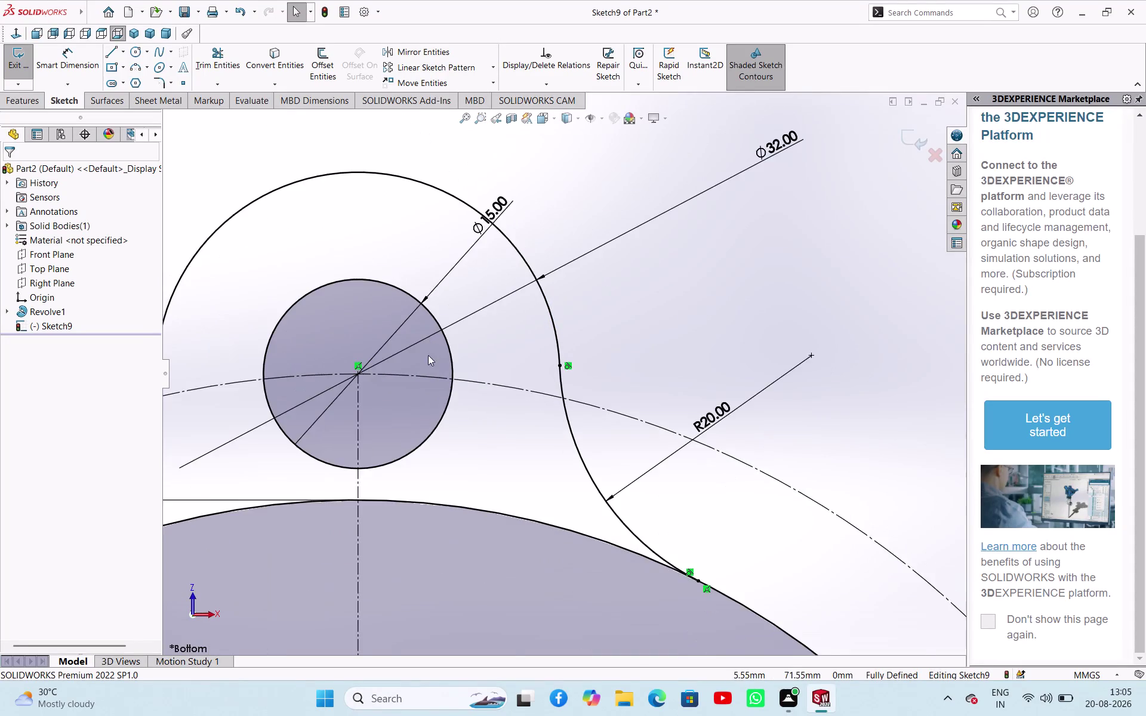
Orient the view to face the flange sketch straight on from below.
scroll(up, 3)
scroll(down, 3)
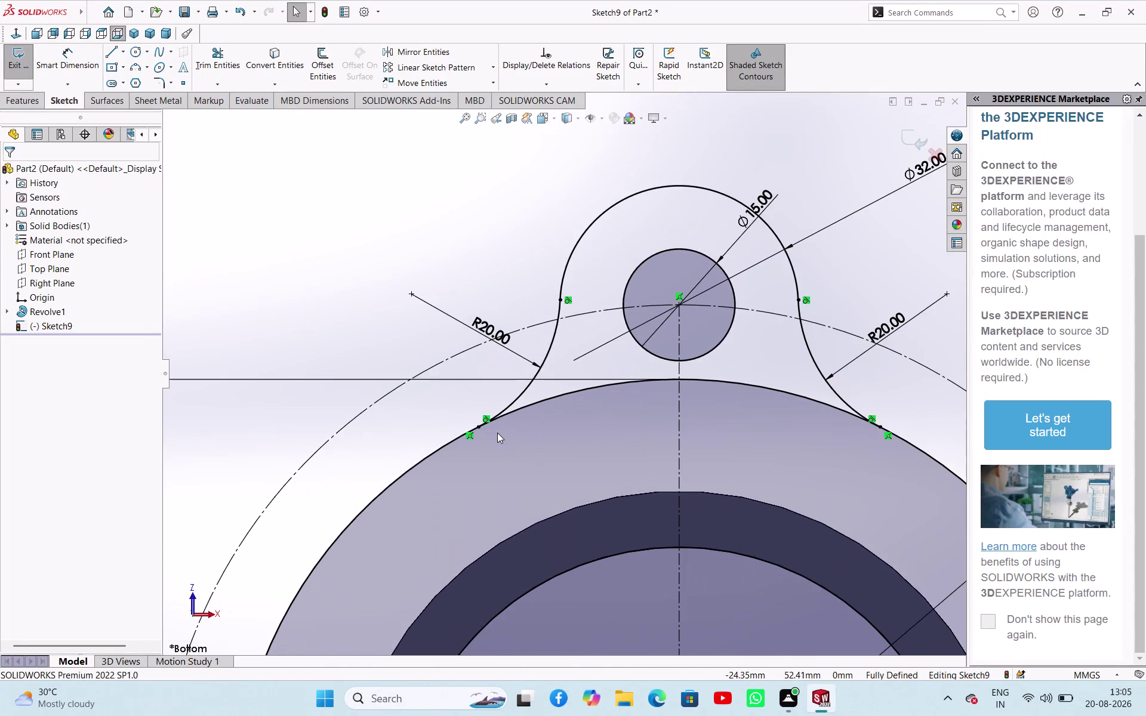
scroll(down, 3)
scroll(up, 3)
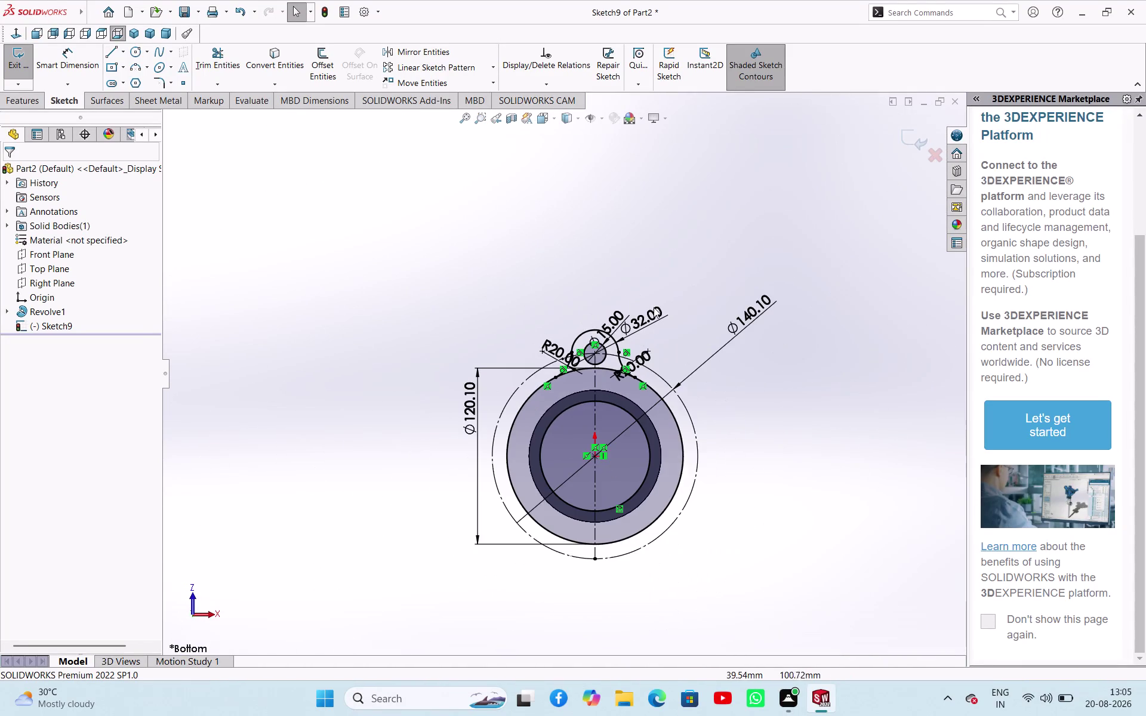
middle_drag(654, 307, 434, 473)
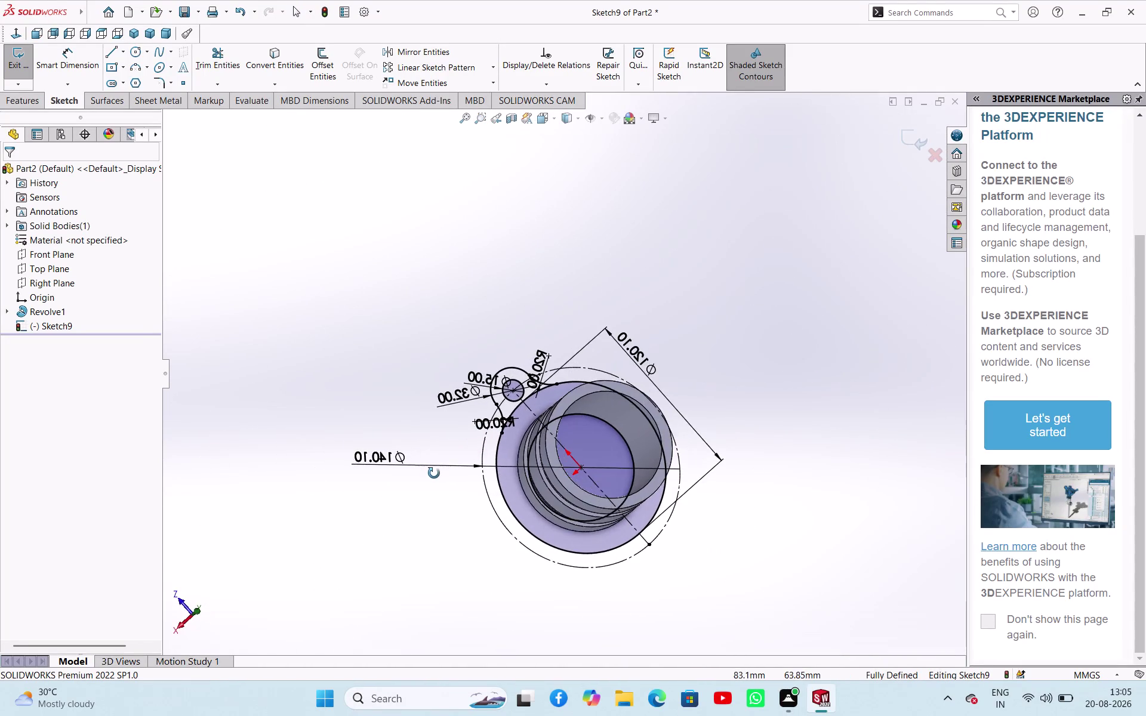
middle_drag(434, 474, 647, 277)
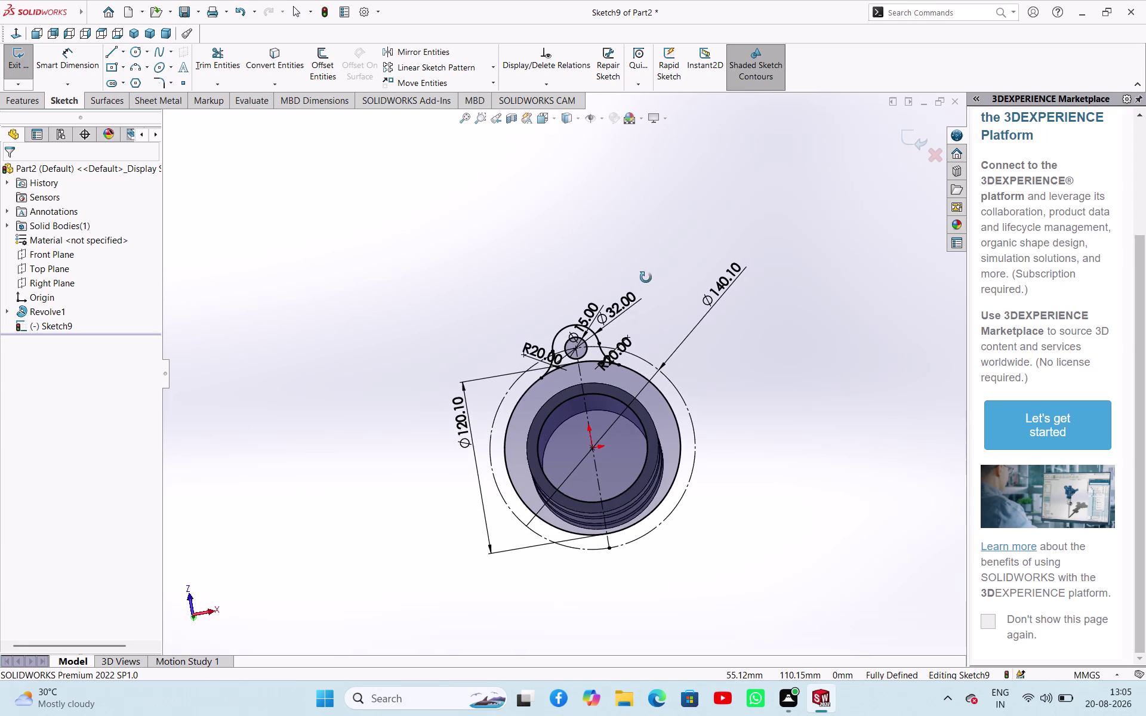
middle_drag(647, 278, 646, 278)
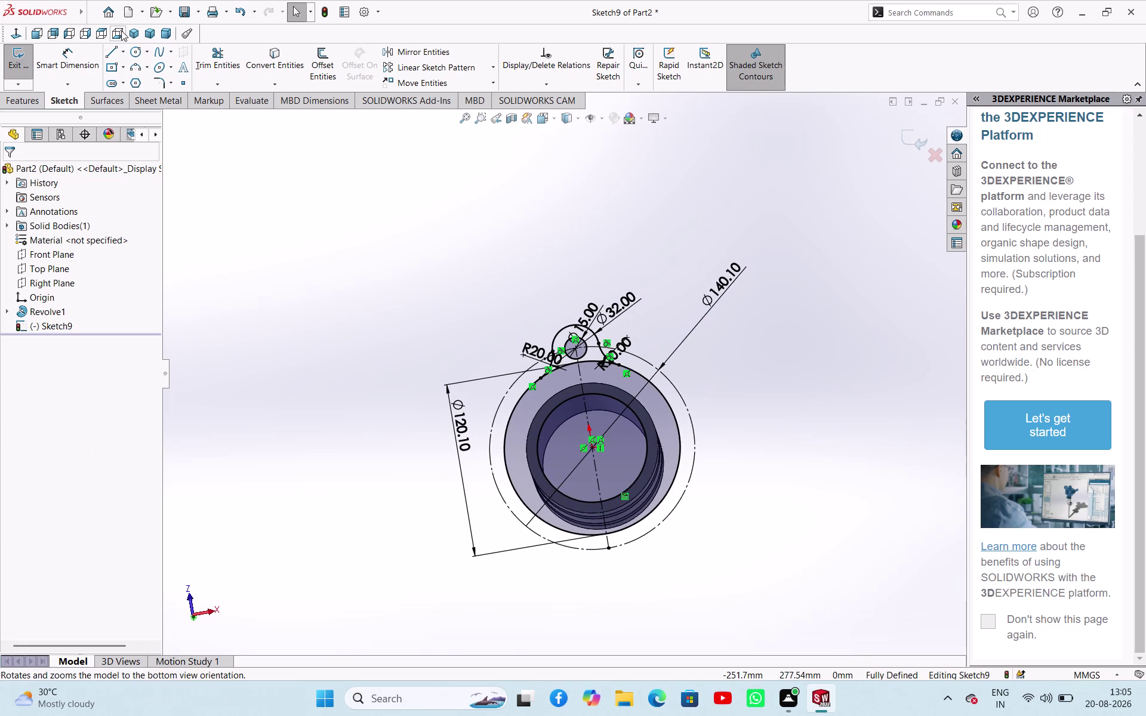
click(122, 31)
click(336, 150)
scroll(down, 3)
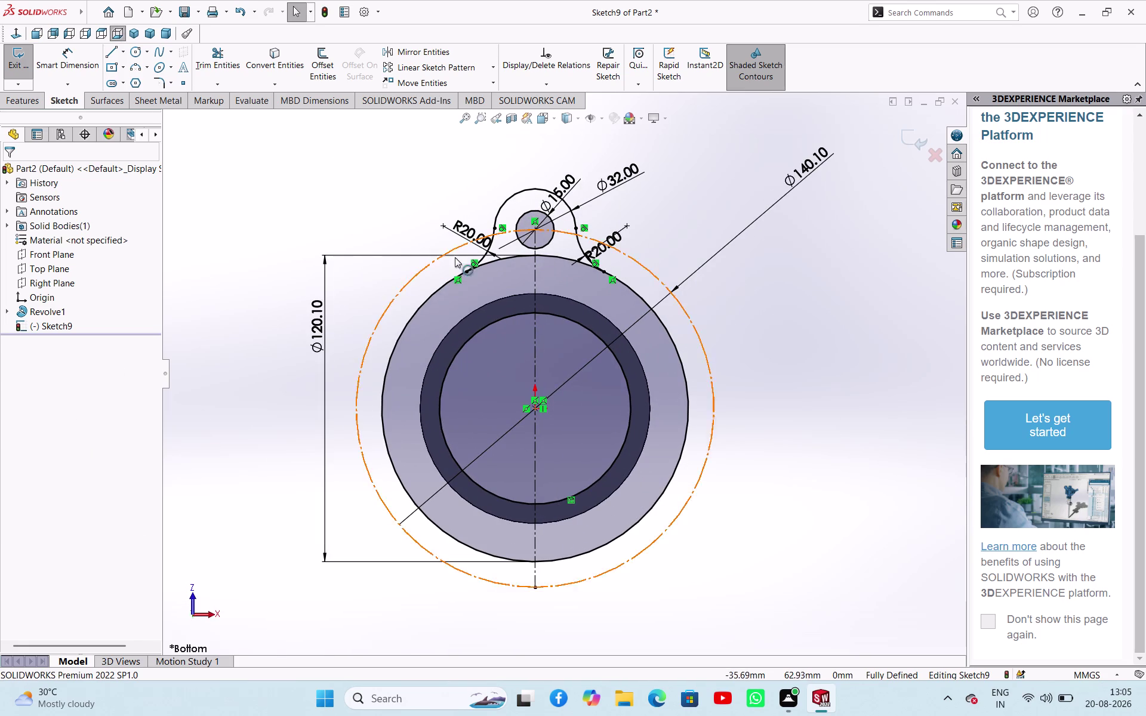
scroll(down, 3)
scroll(up, 3)
scroll(up, 3)
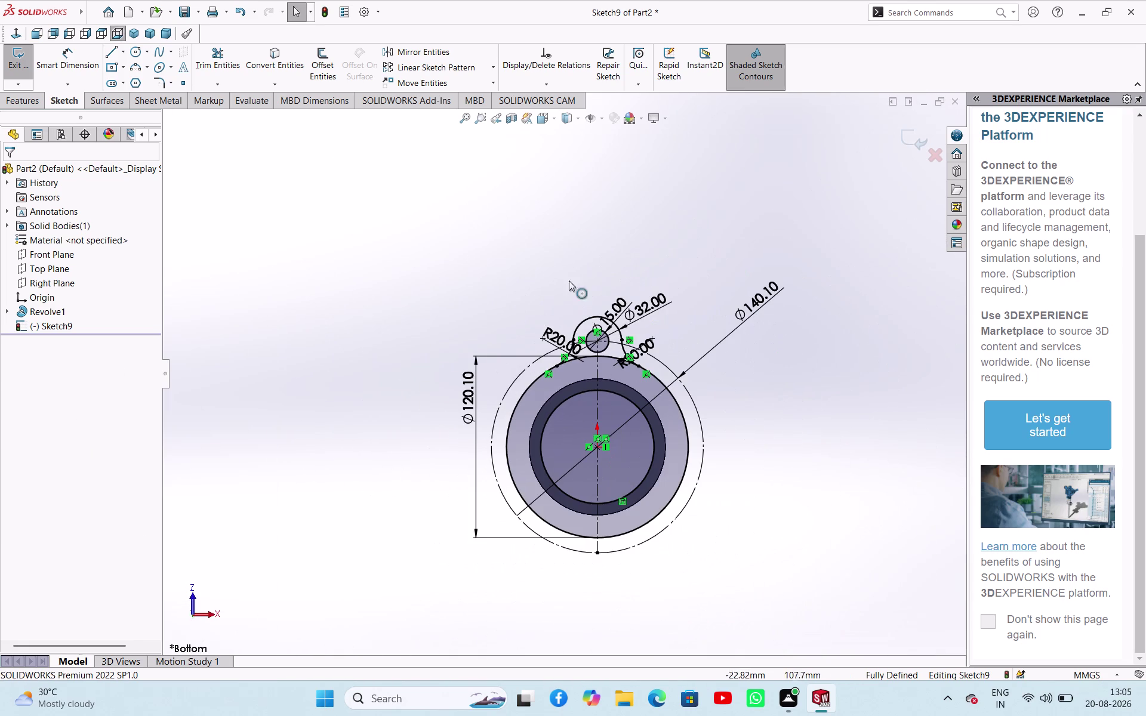
click(581, 261)
scroll(down, 3)
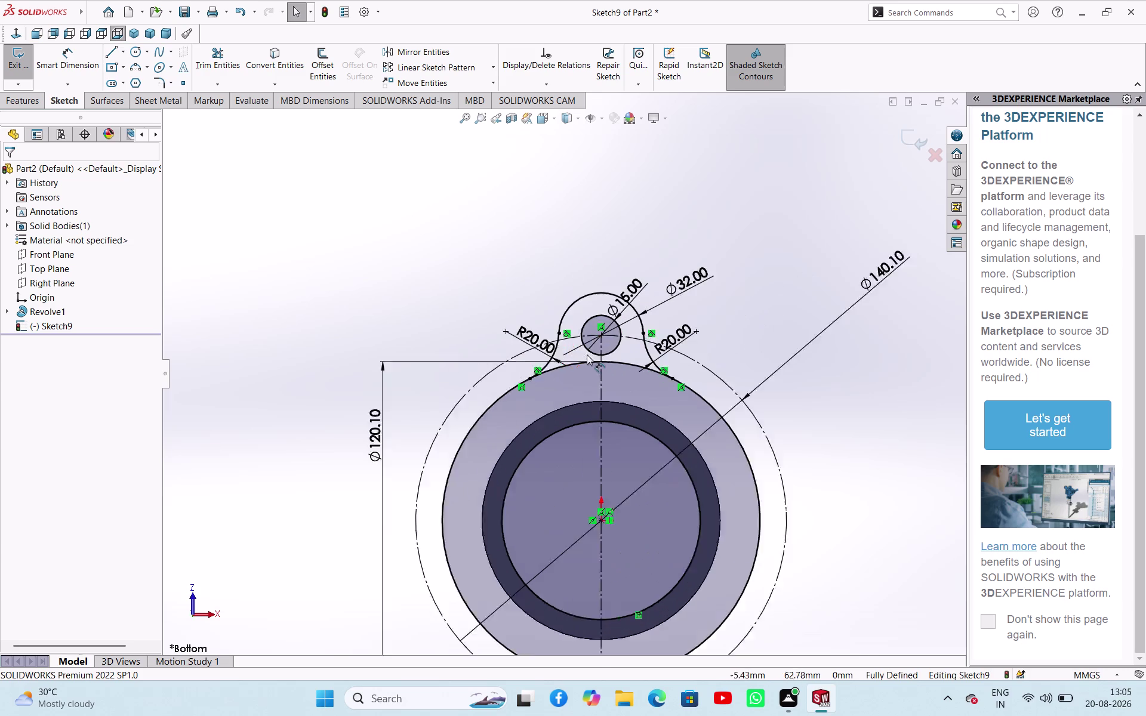
scroll(down, 3)
Power-trim the two Ø120.10 circle arcs lying inside the lug.
click(228, 59)
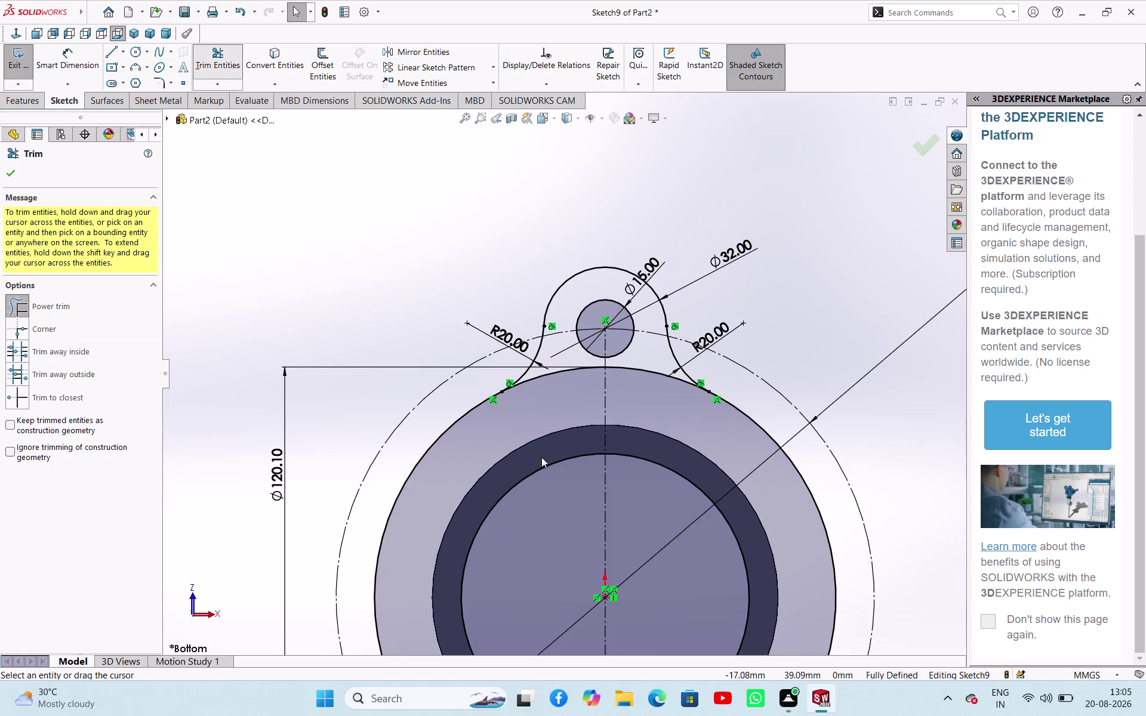
drag(561, 391, 559, 365)
drag(648, 404, 651, 369)
right_click(352, 284)
click(387, 319)
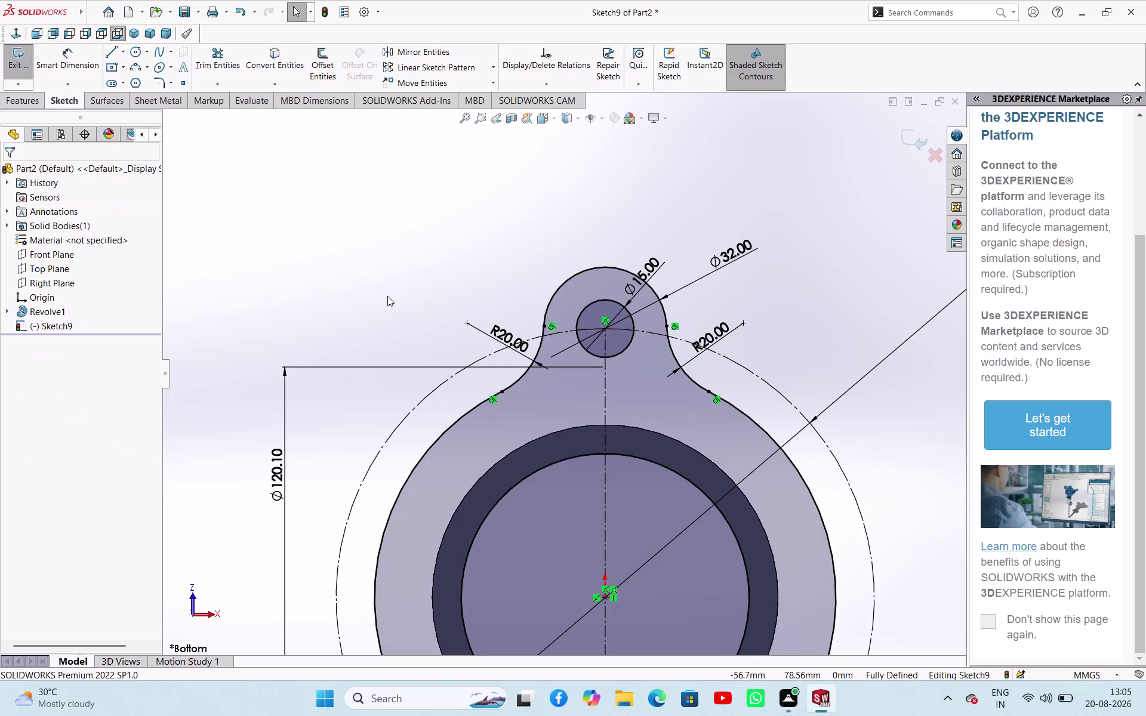
click(388, 296)
scroll(up, 3)
scroll(up, 3)
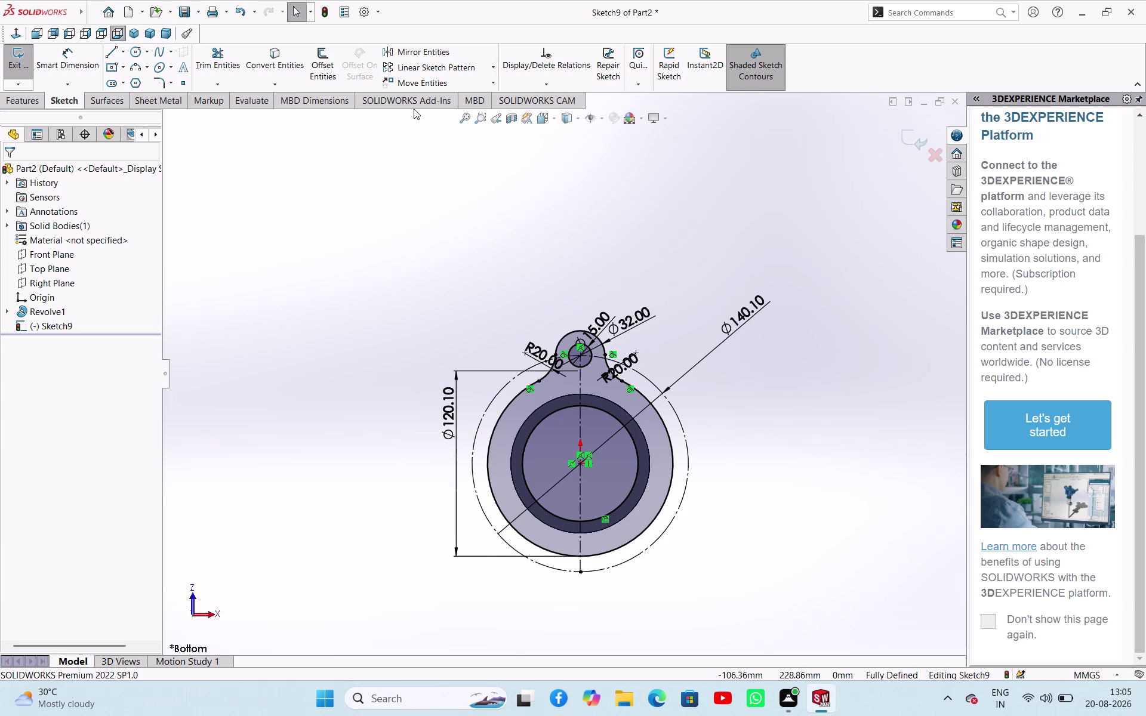
click(493, 66)
Start a circular sketch pattern and select the lug arc to repeat.
click(465, 95)
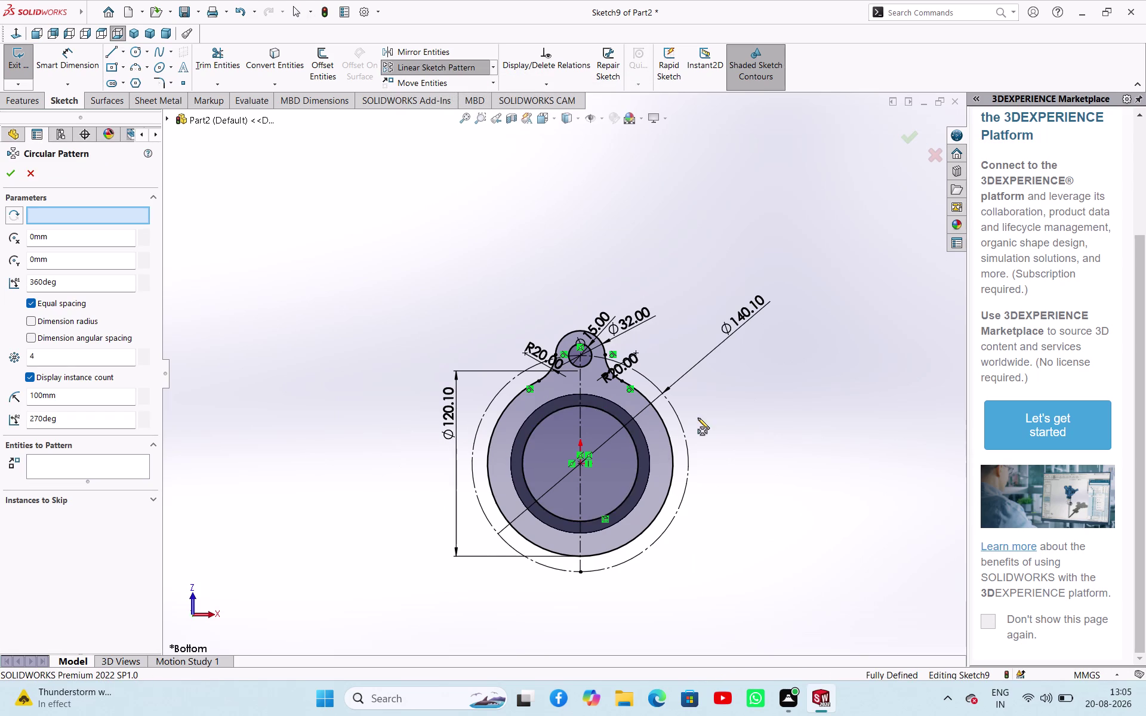
middle_drag(697, 418, 632, 393)
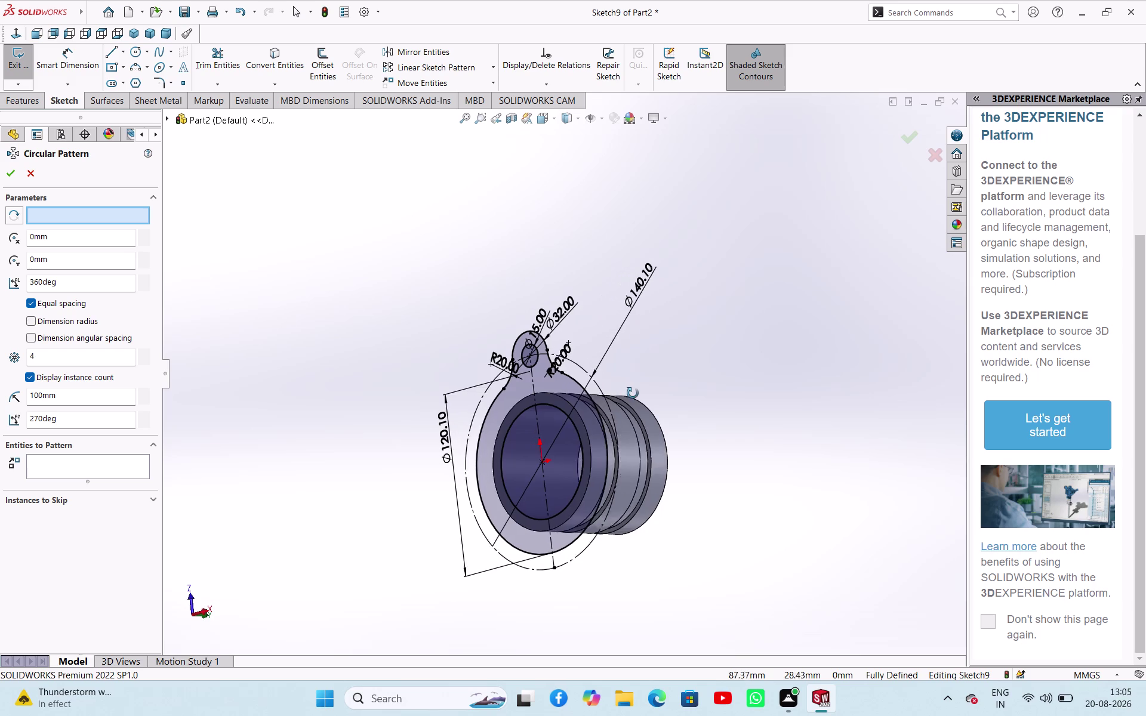
middle_drag(631, 393, 688, 392)
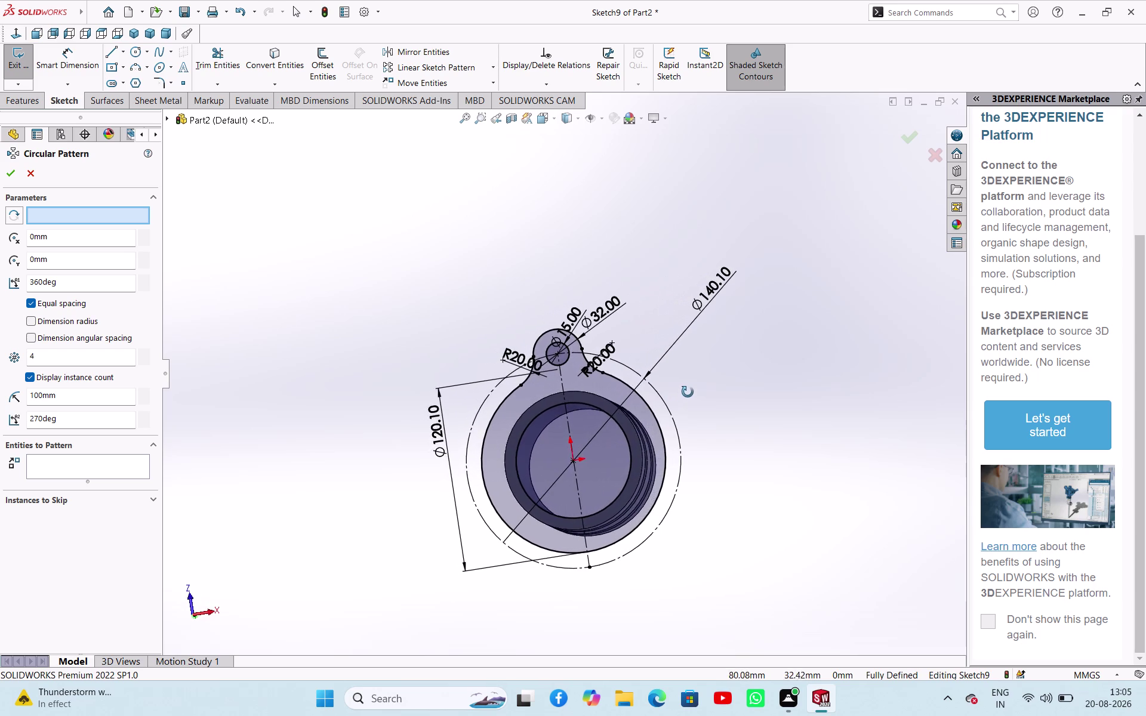
middle_drag(688, 392, 688, 392)
click(483, 407)
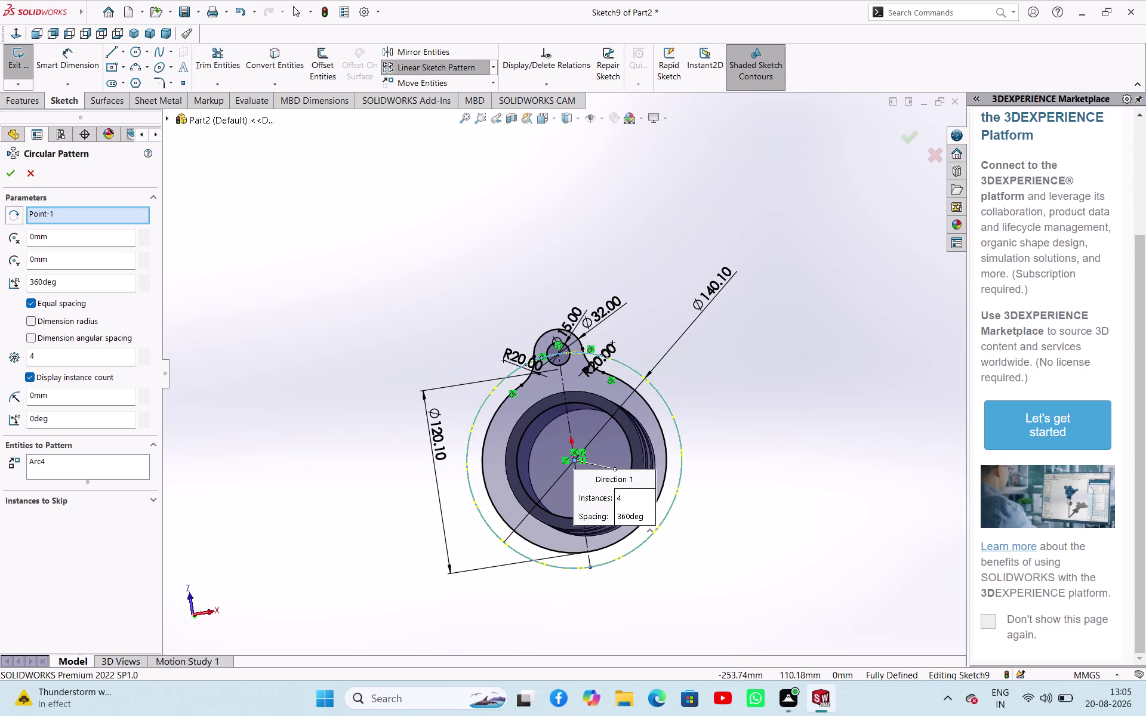
Set 3 instances at 30°, add the other lug arc and bolt hole, and accept.
double_click(69, 356)
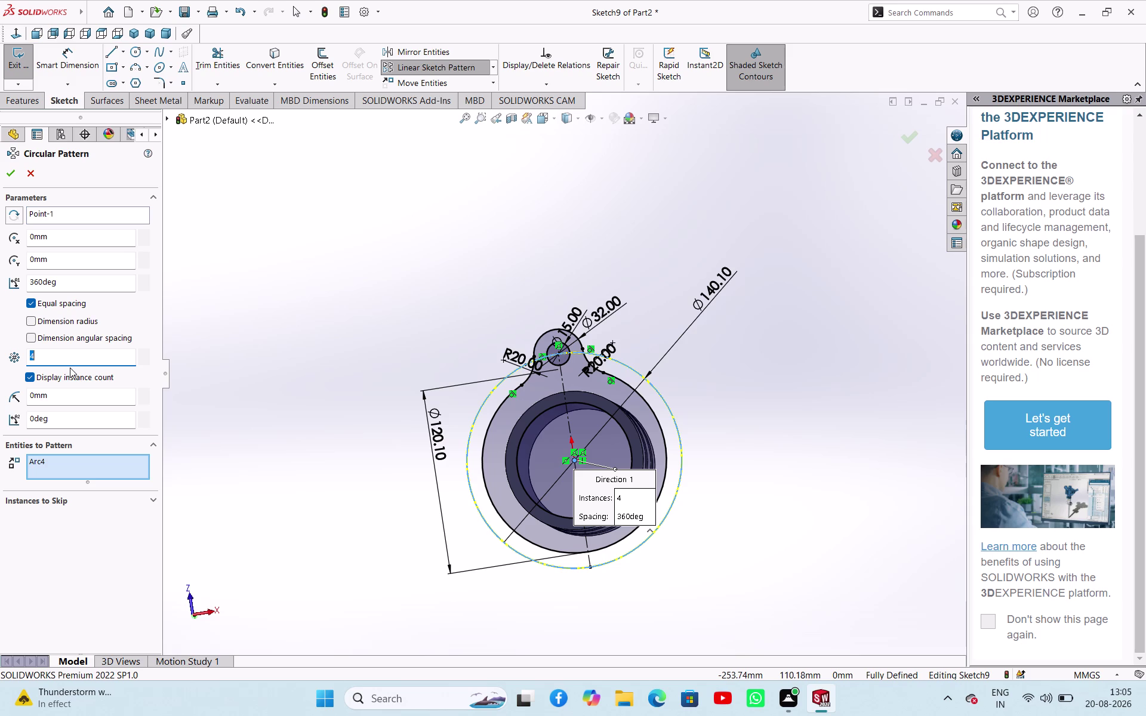
key(3)
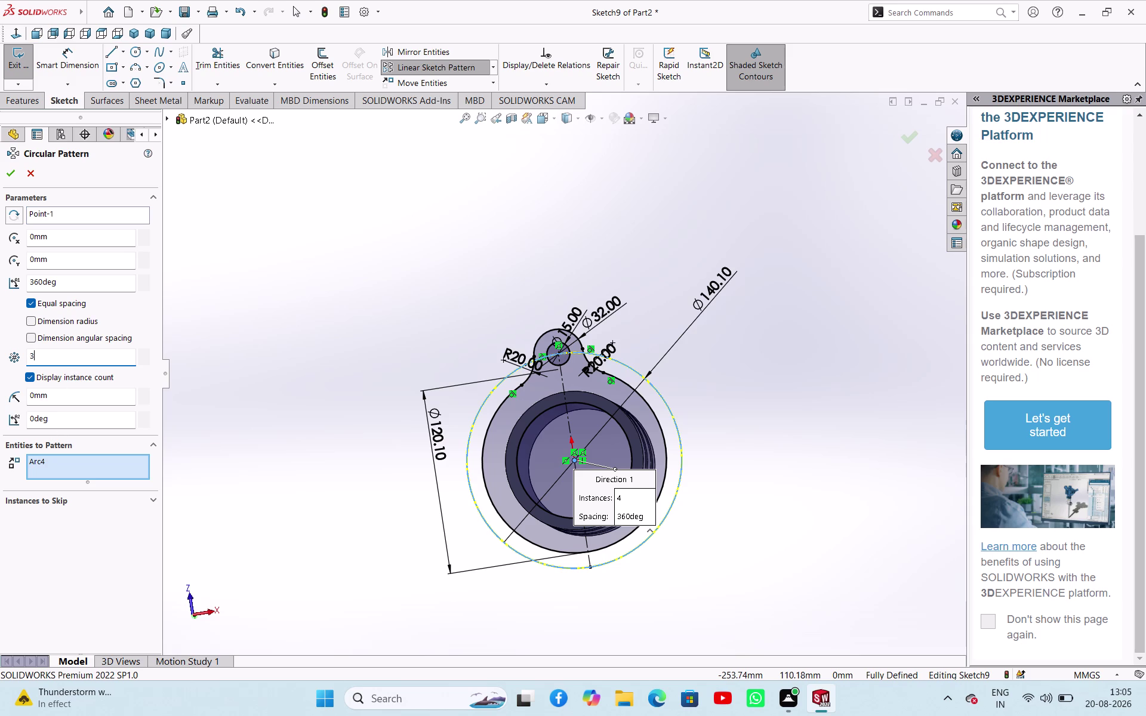
double_click(59, 419)
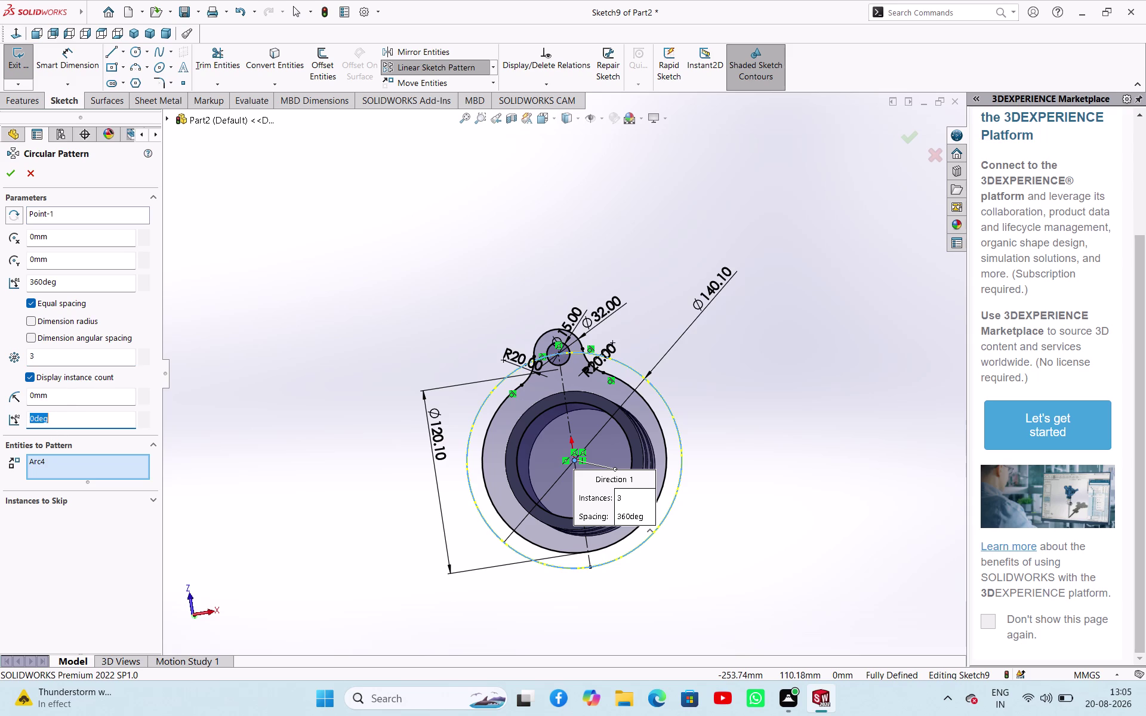
key(3)
key(0)
key(Return)
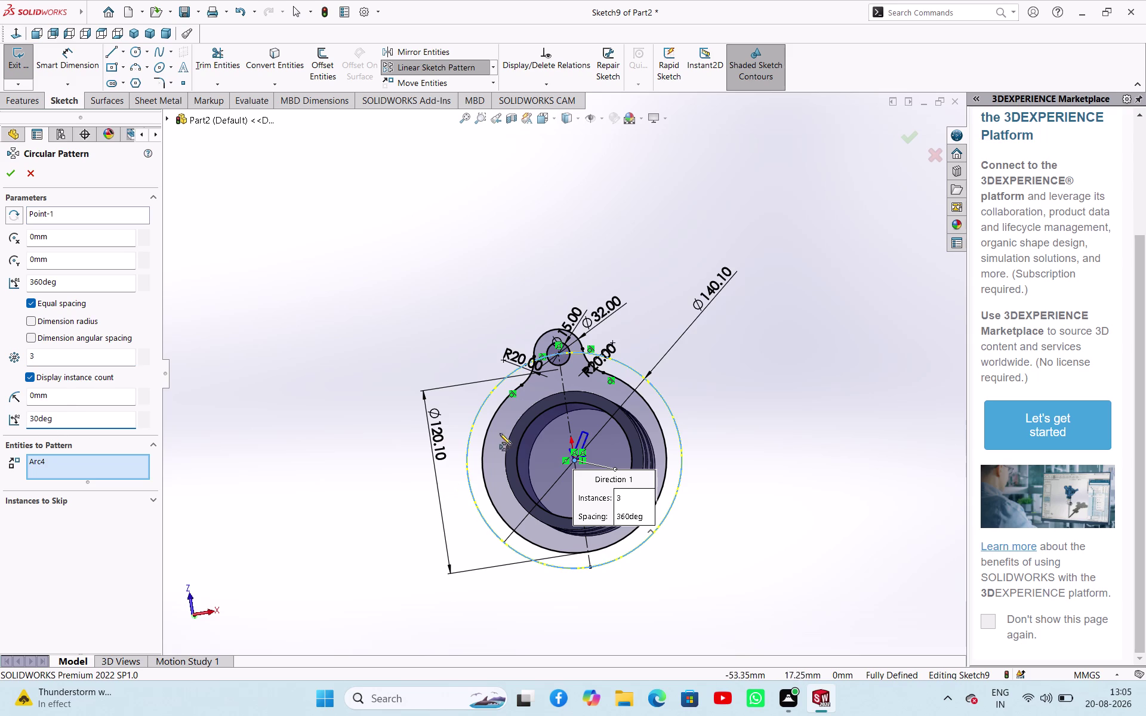
click(579, 340)
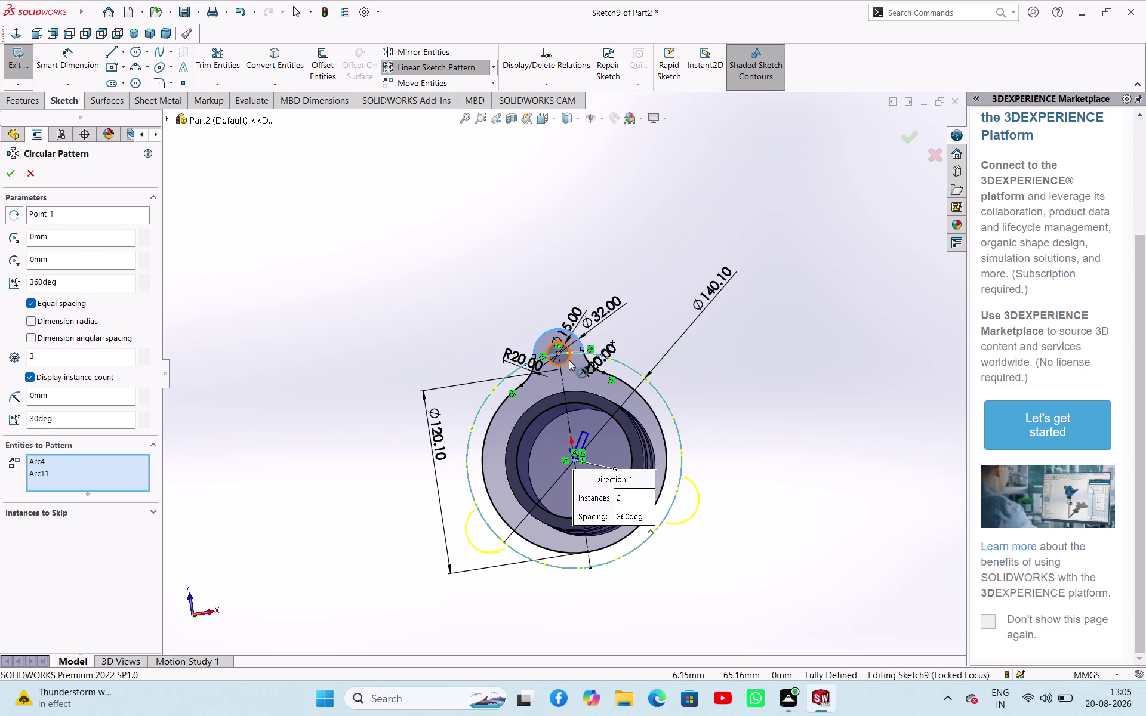
click(569, 360)
click(6, 177)
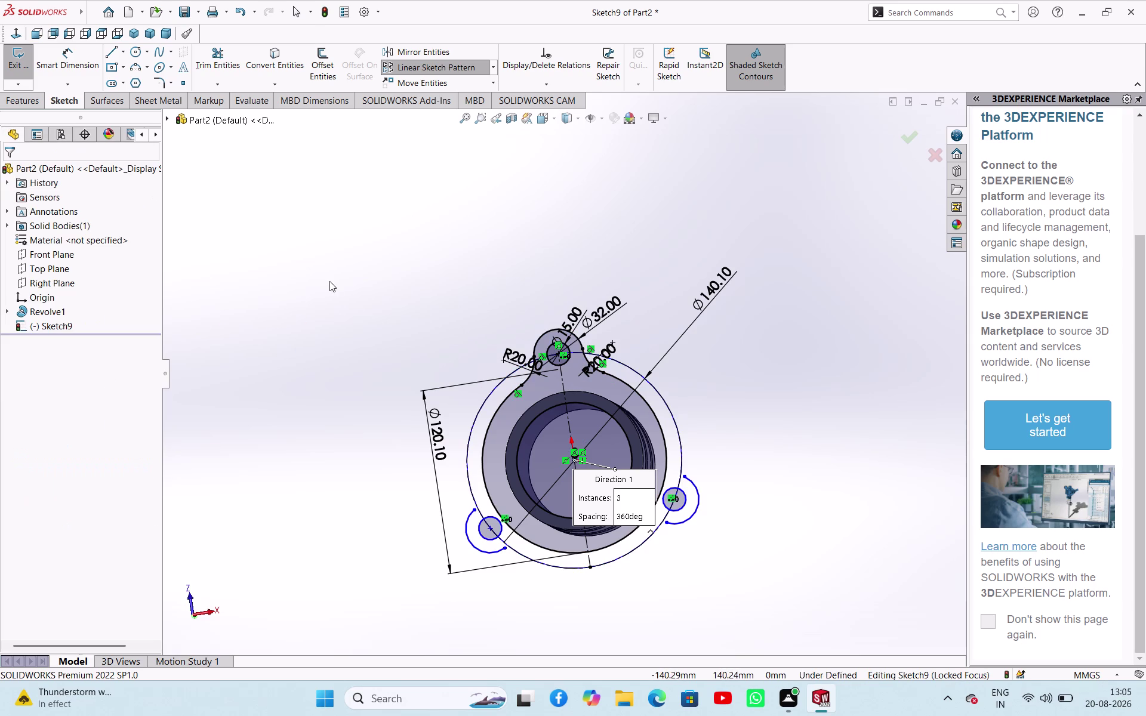
Select the right and left R20 fillet arcs of the top lug for a linear sketch pattern.
click(329, 282)
scroll(down, 3)
scroll(up, 3)
scroll(down, 3)
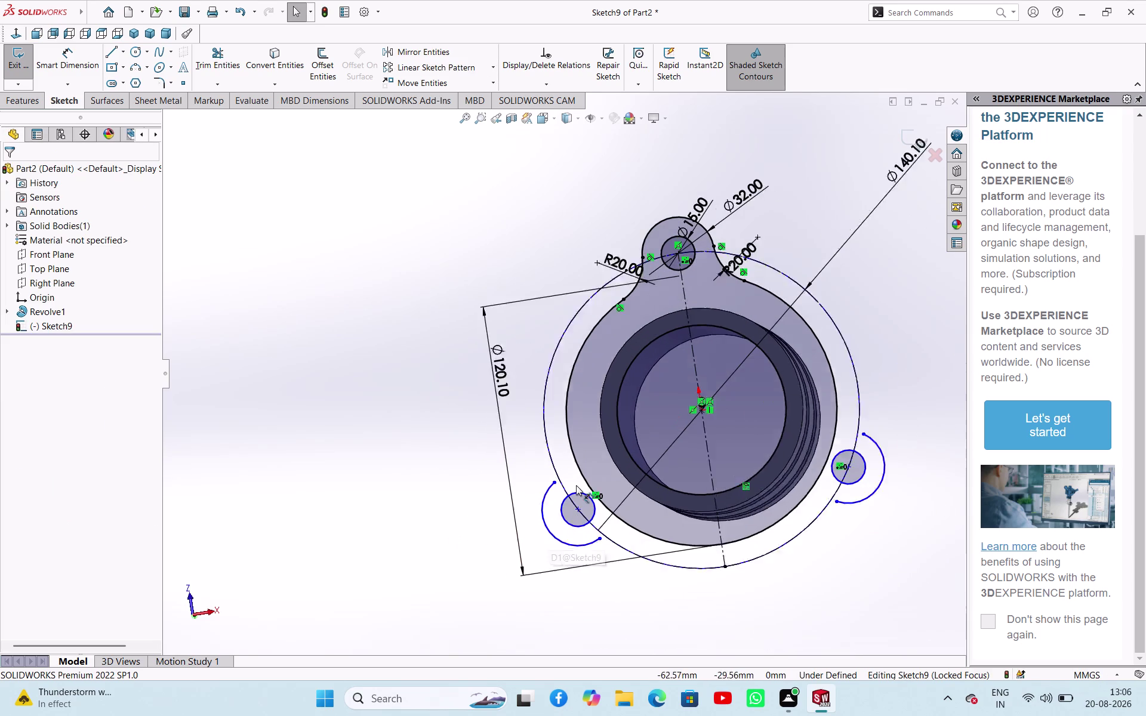
scroll(down, 3)
click(660, 196)
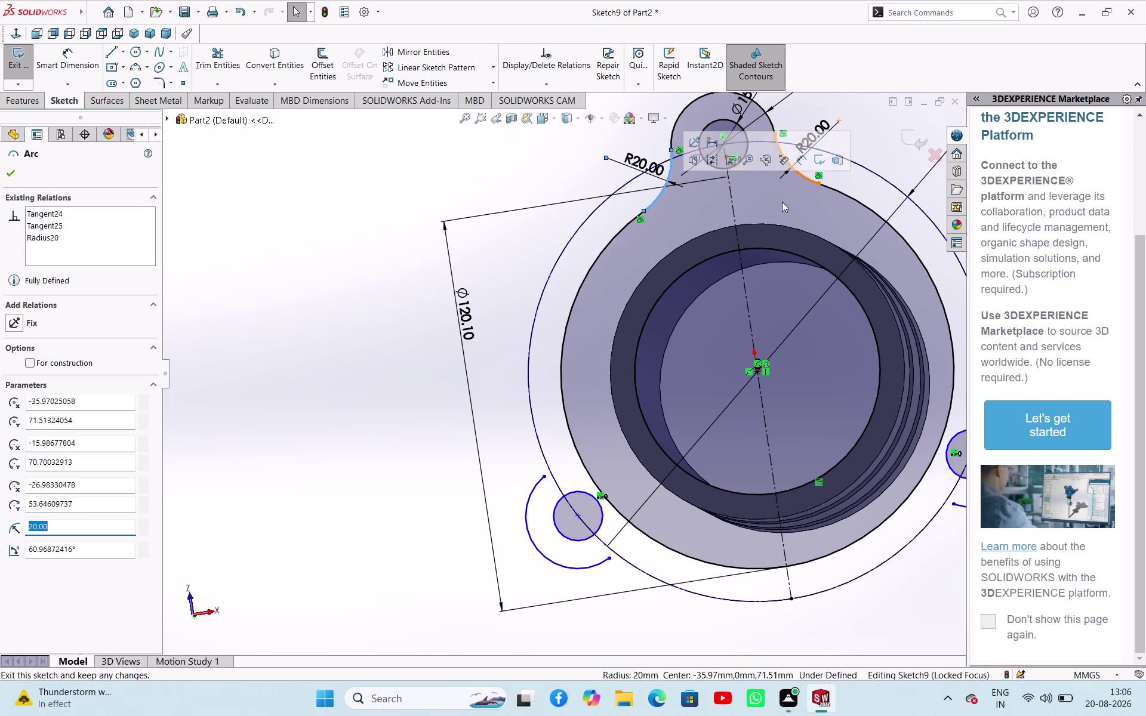
click(804, 177)
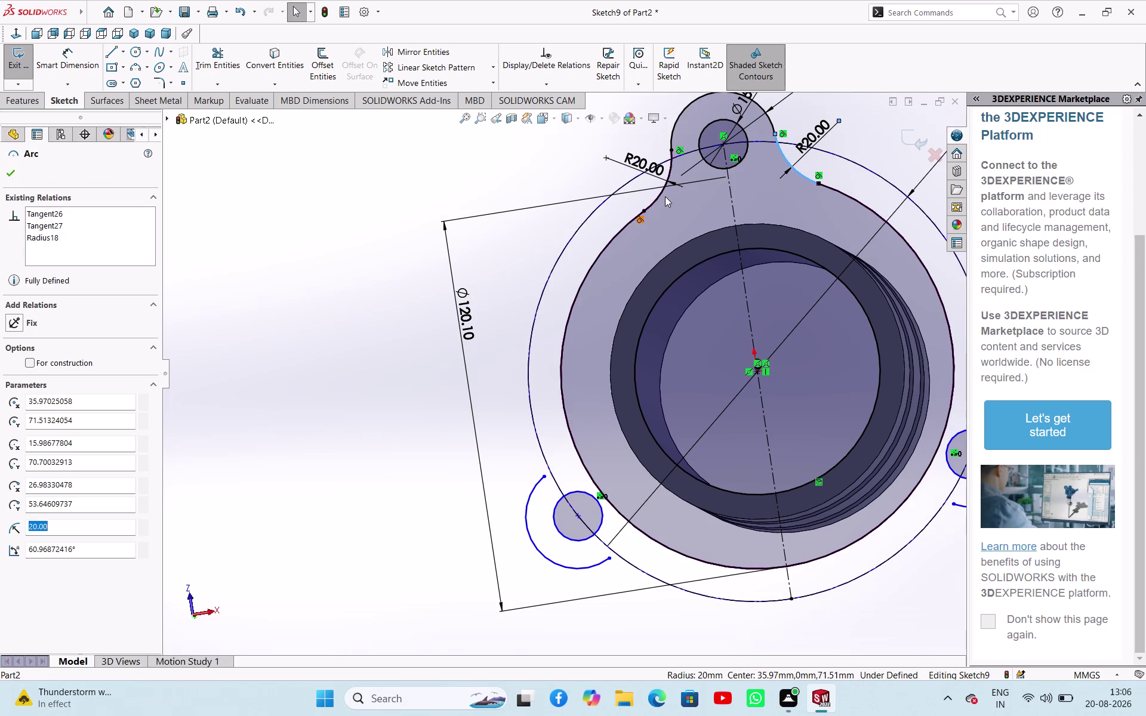
click(662, 193)
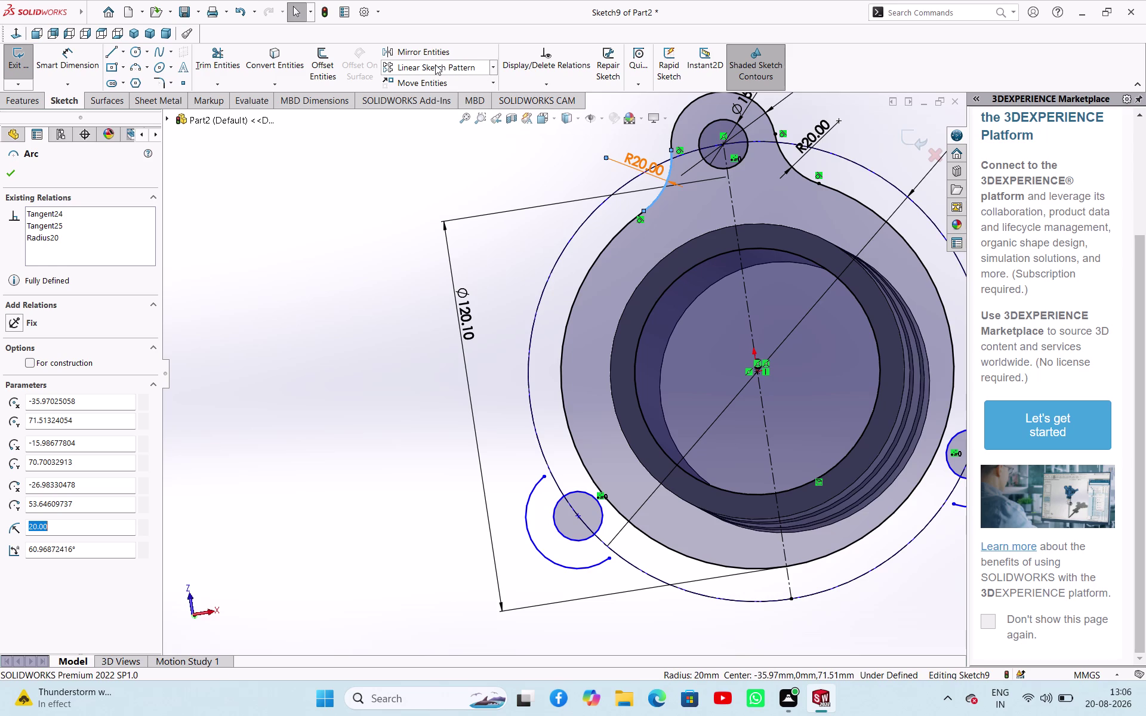
click(435, 65)
Switch to a circular sketch pattern with 3 instances over 360° and add a lug arc.
click(494, 65)
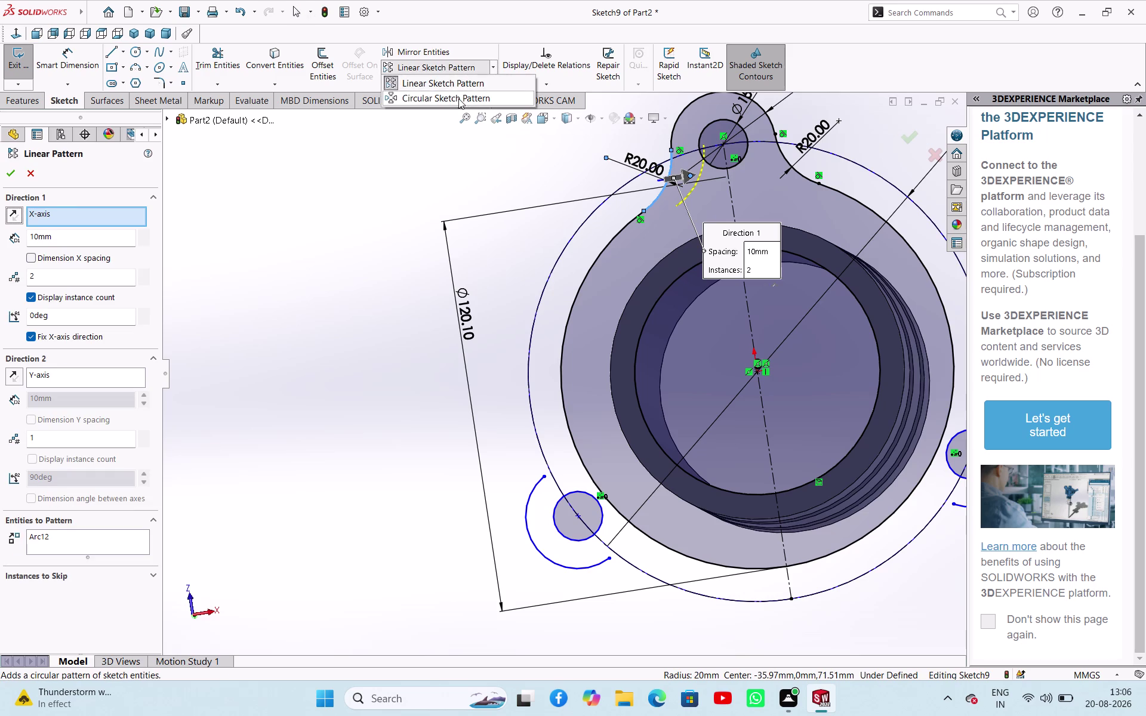
click(458, 98)
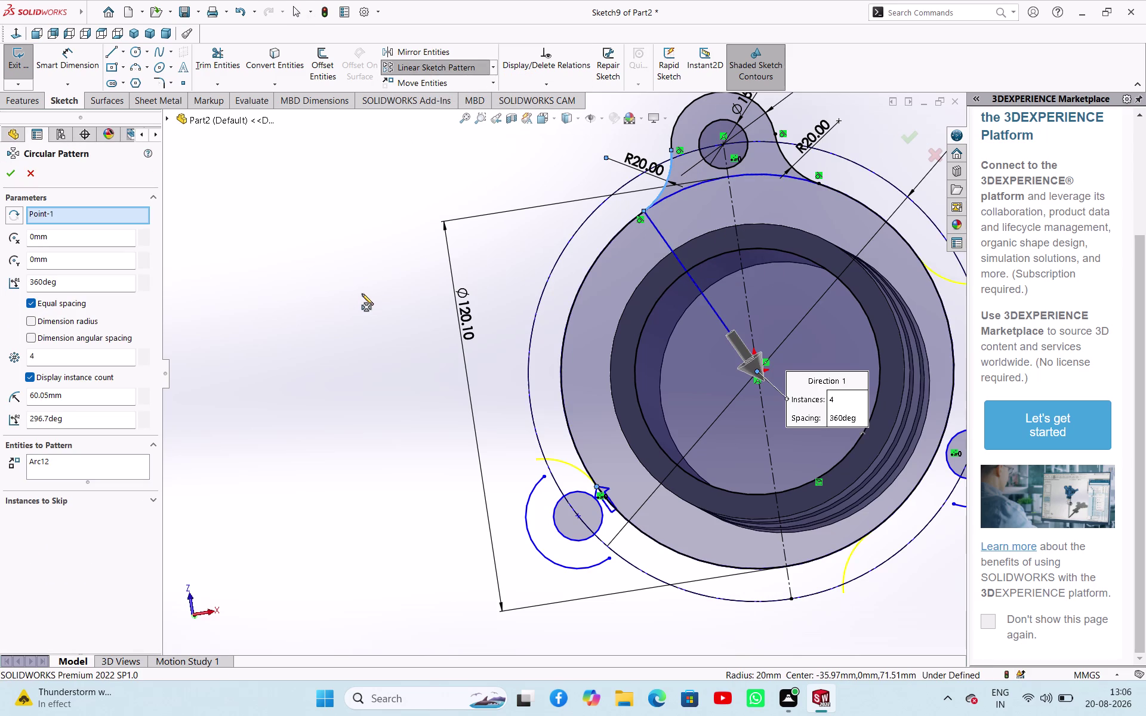
scroll(up, 3)
double_click(104, 357)
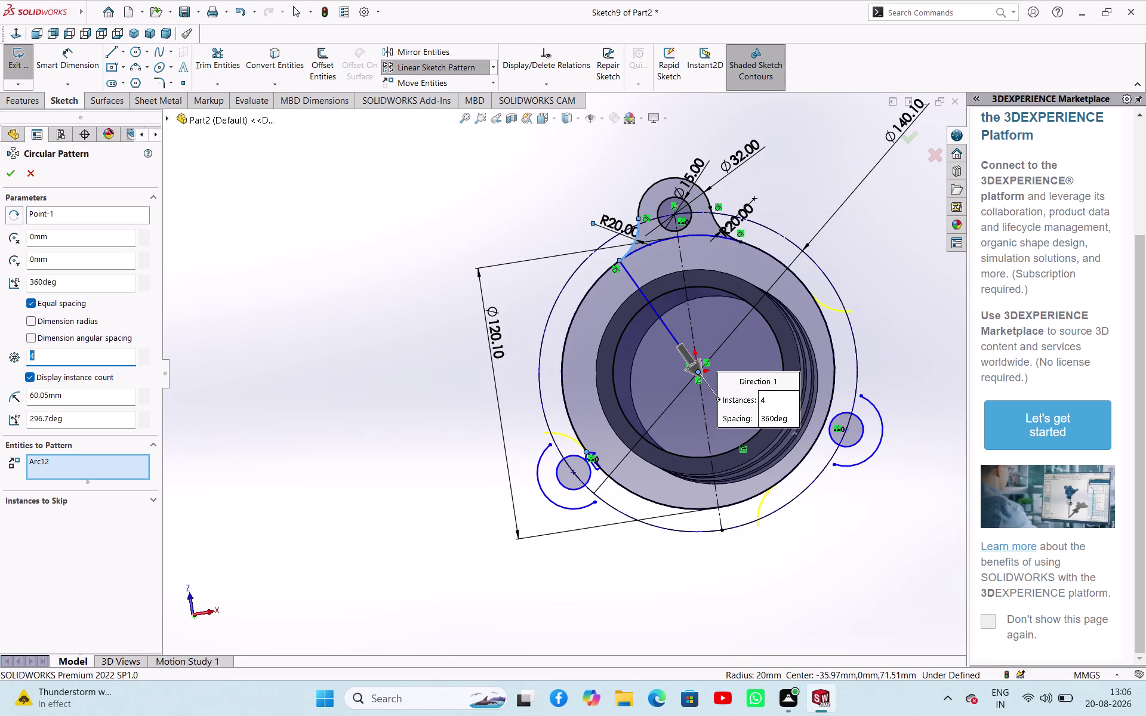
key(3)
triple_click(90, 422)
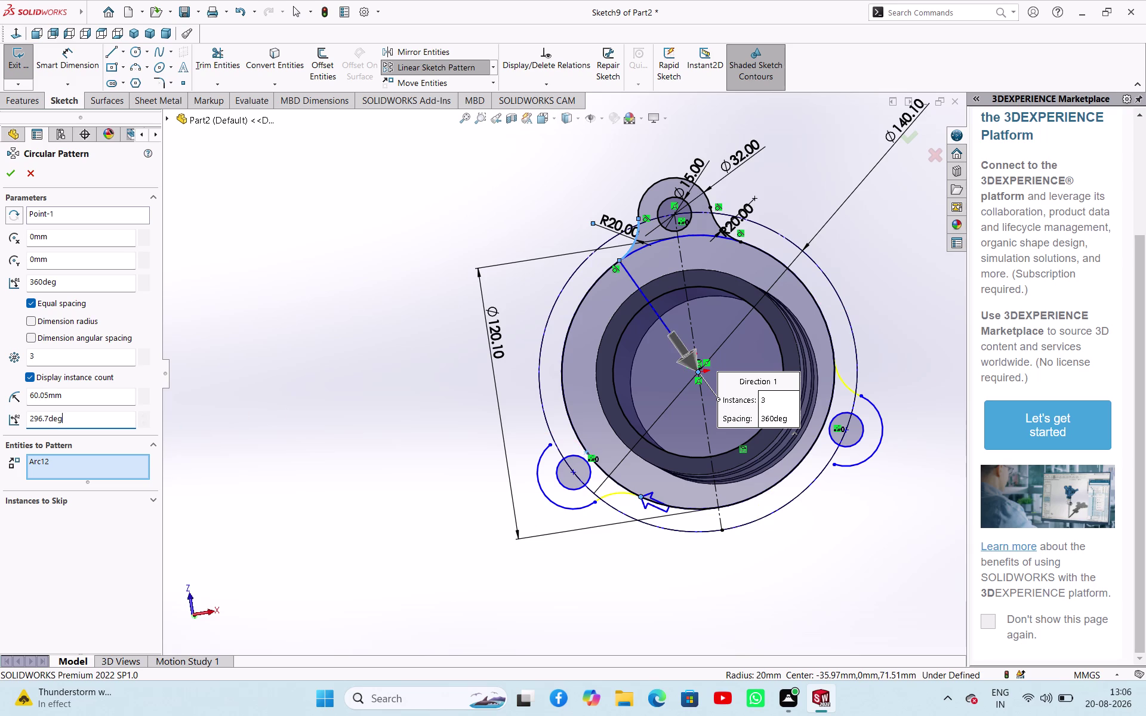
click(93, 421)
double_click(89, 423)
text(360)
key(Return)
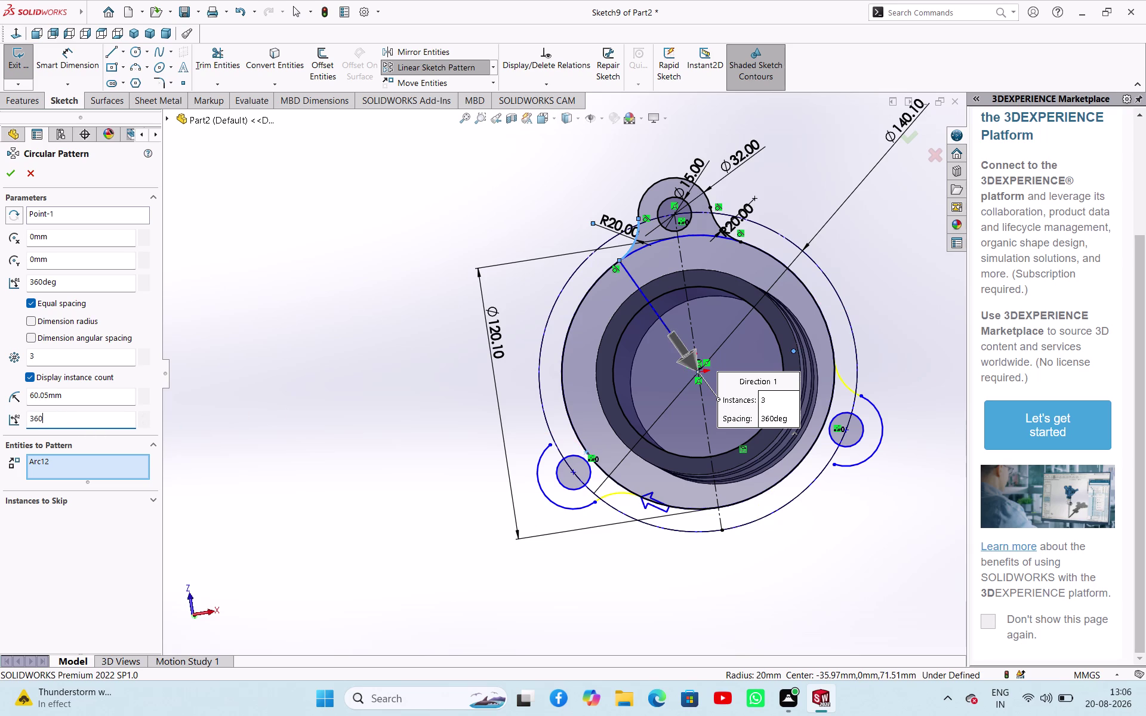
click(543, 453)
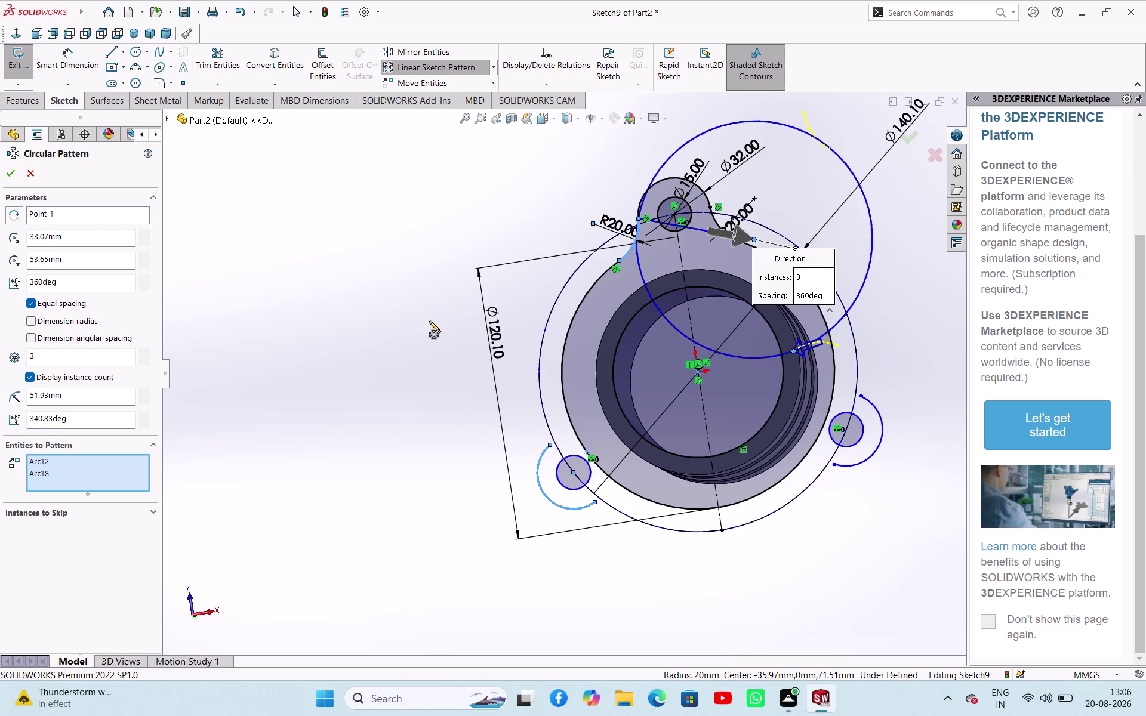
Undo the partial pattern and select the top lug's outer arc, geometry and bolt hole.
key(ctrl+z)
key(ctrl+z)
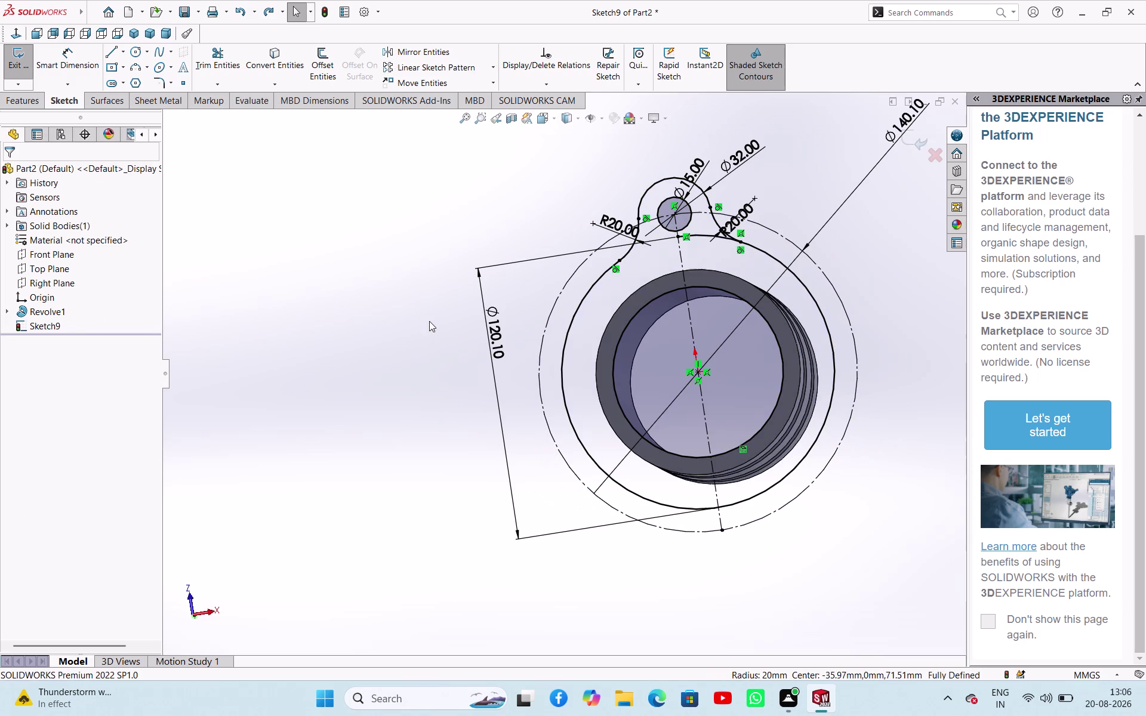
click(422, 281)
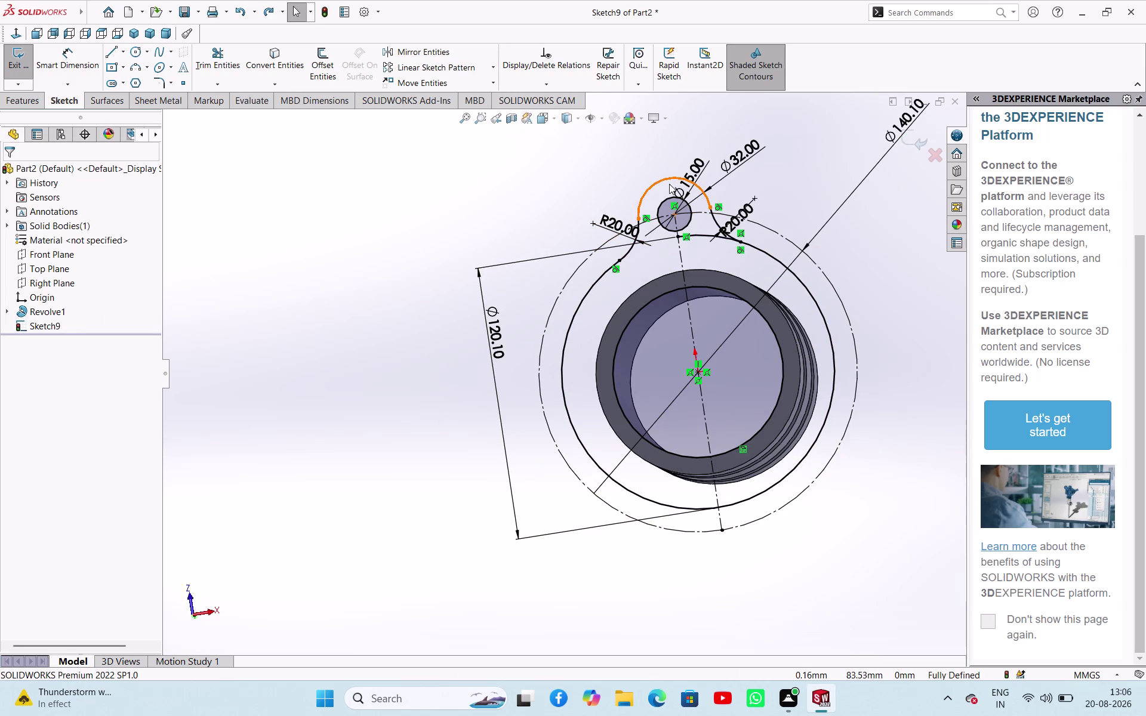
click(625, 170)
click(649, 188)
click(662, 201)
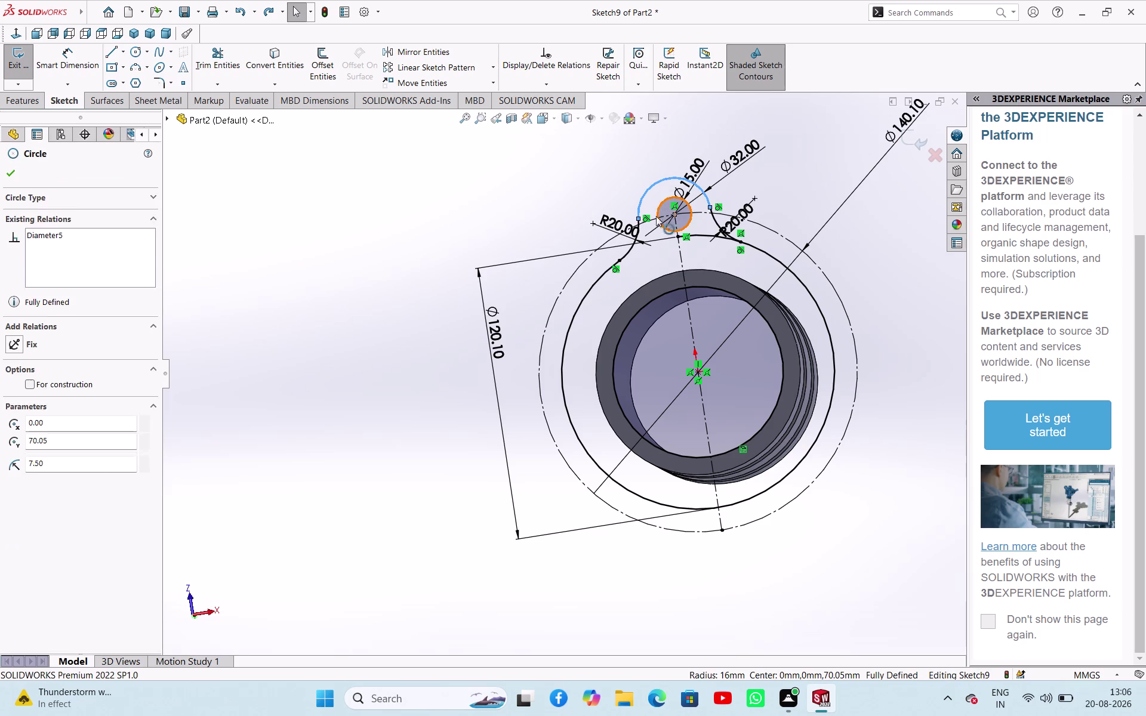
Add the remaining lug arcs and circularly pattern the lug with 3 instances around the hub.
click(633, 247)
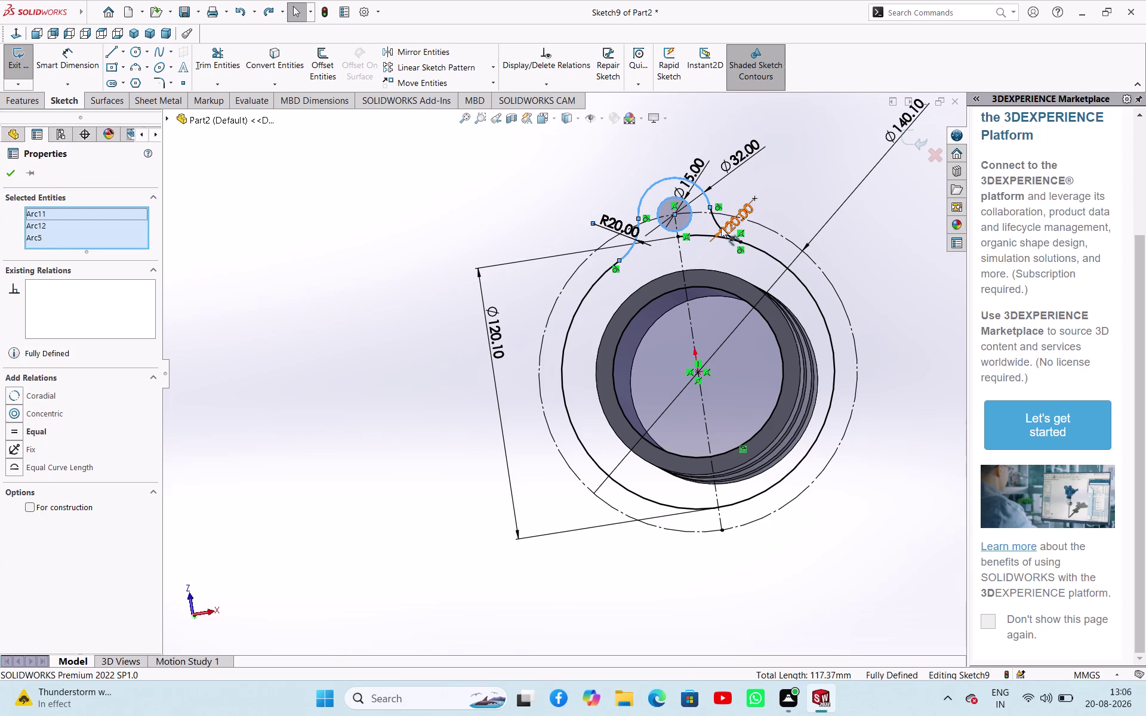
click(715, 222)
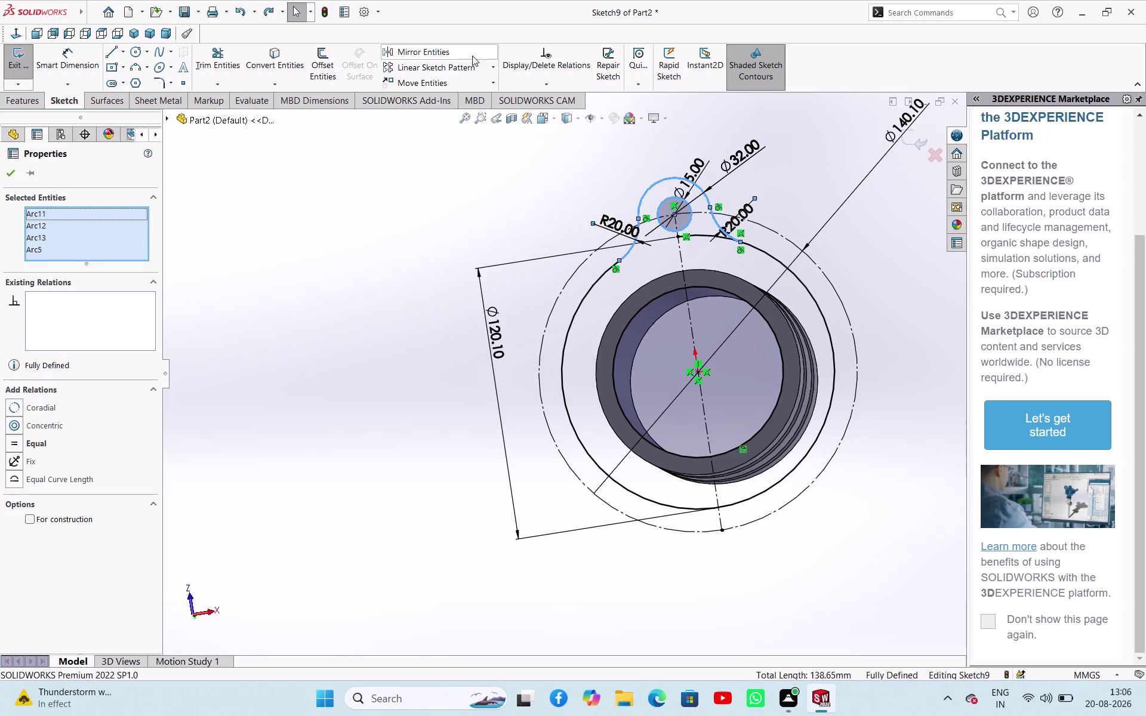
click(495, 67)
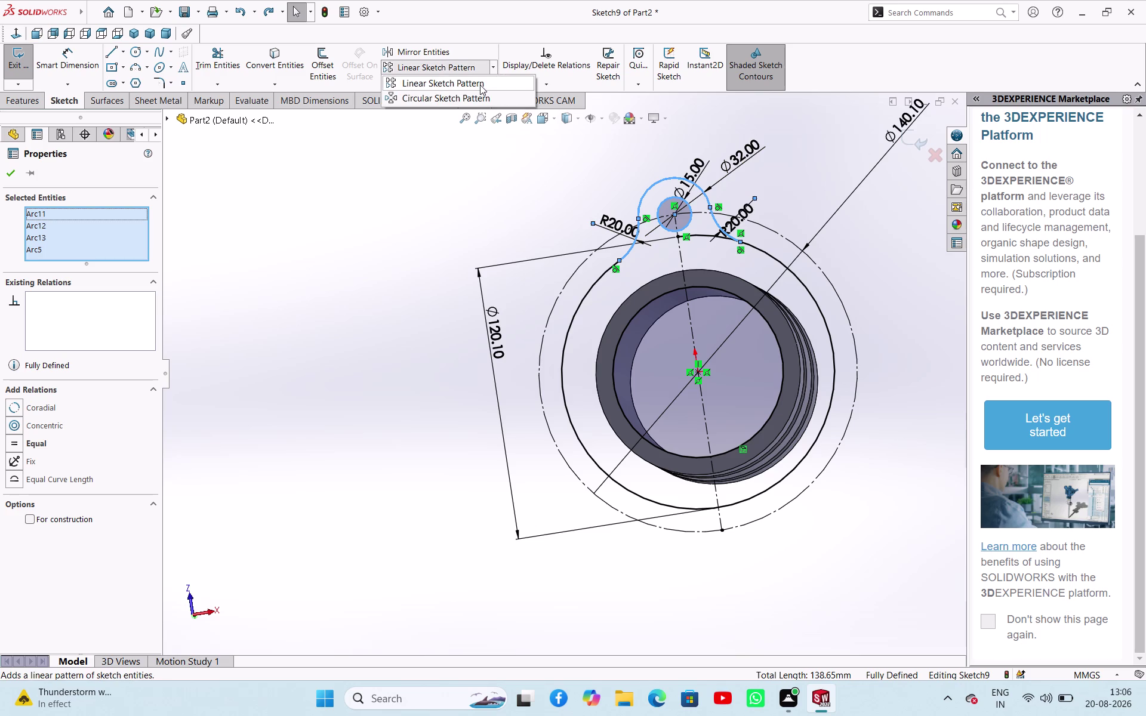
click(474, 97)
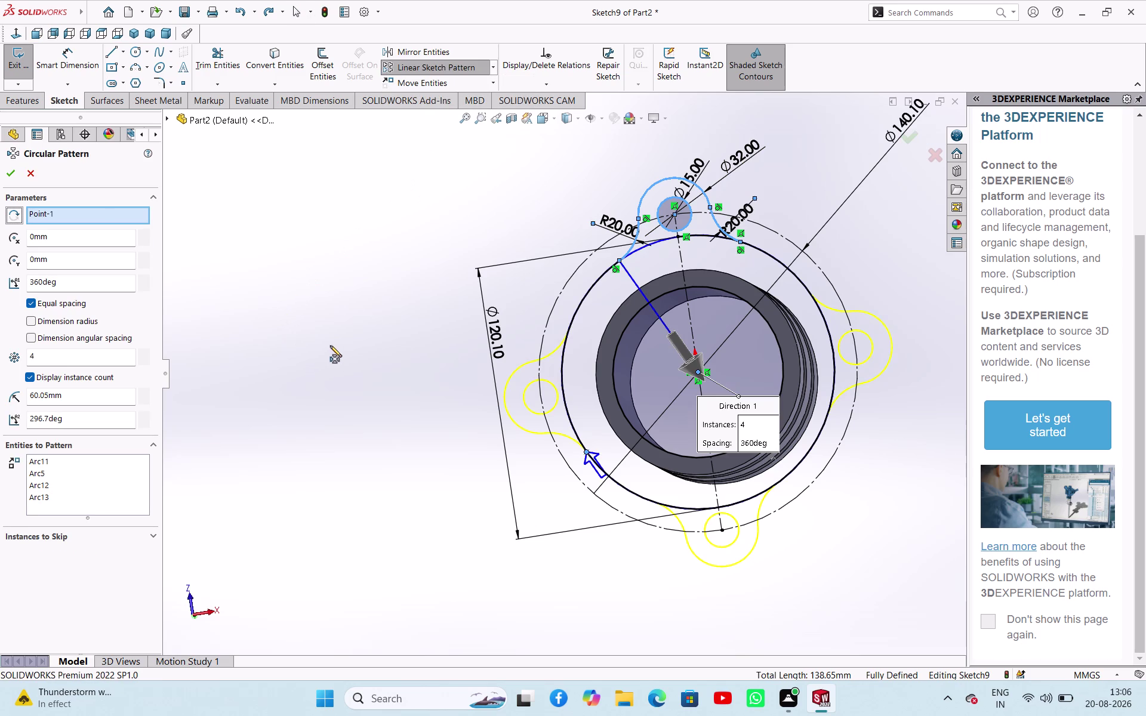
double_click(71, 359)
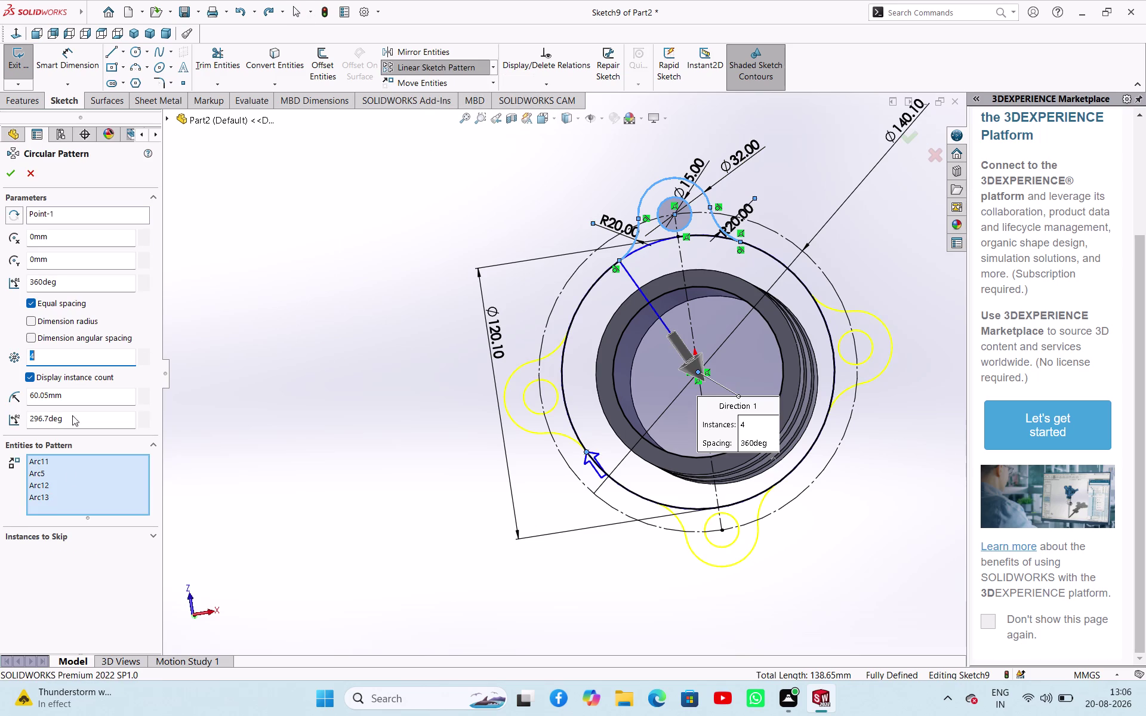
key(3)
click(255, 451)
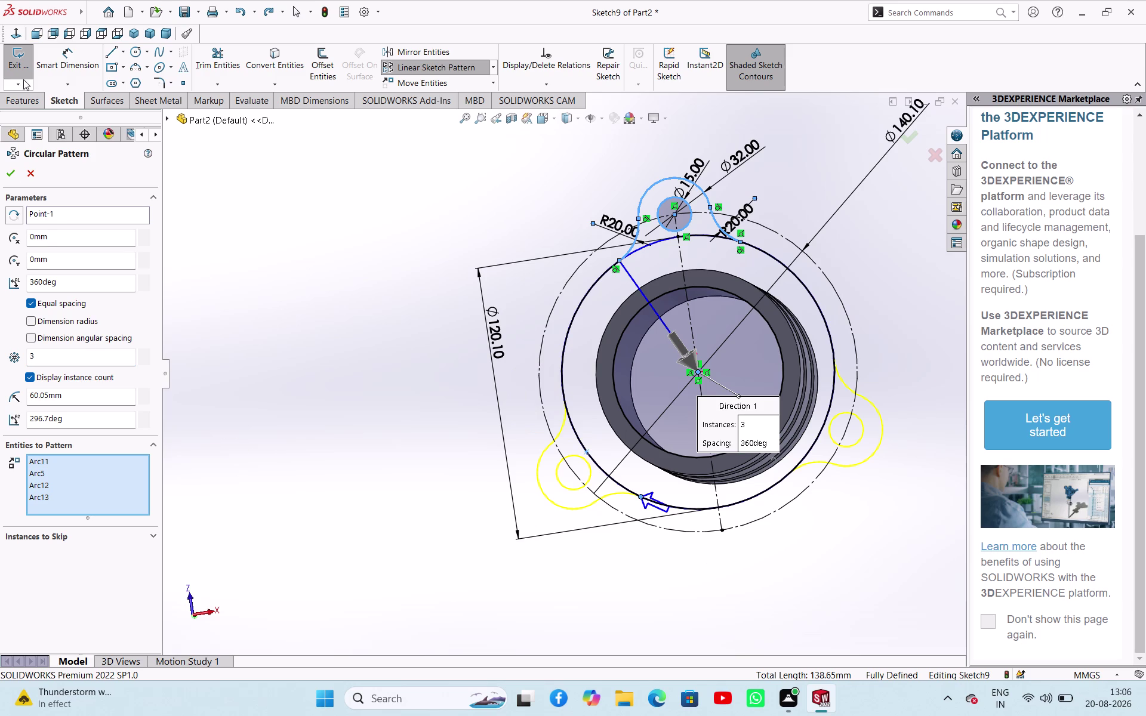
click(16, 176)
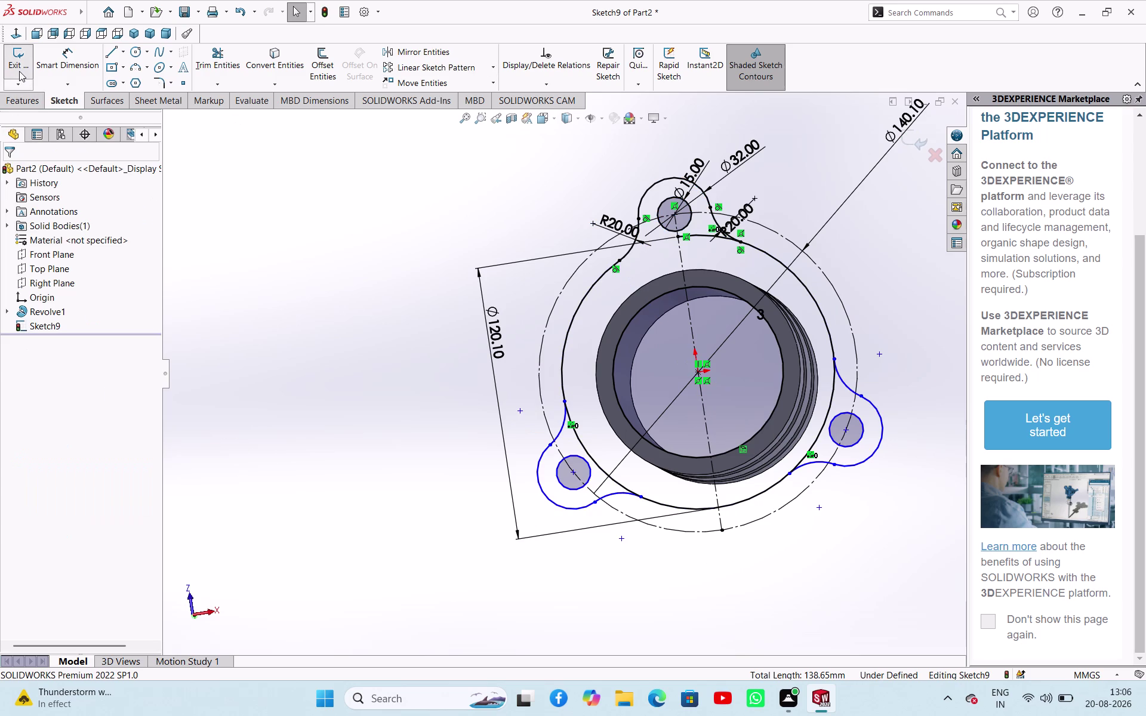
Close the sketch, then reopen Sketch9 for editing.
click(19, 71)
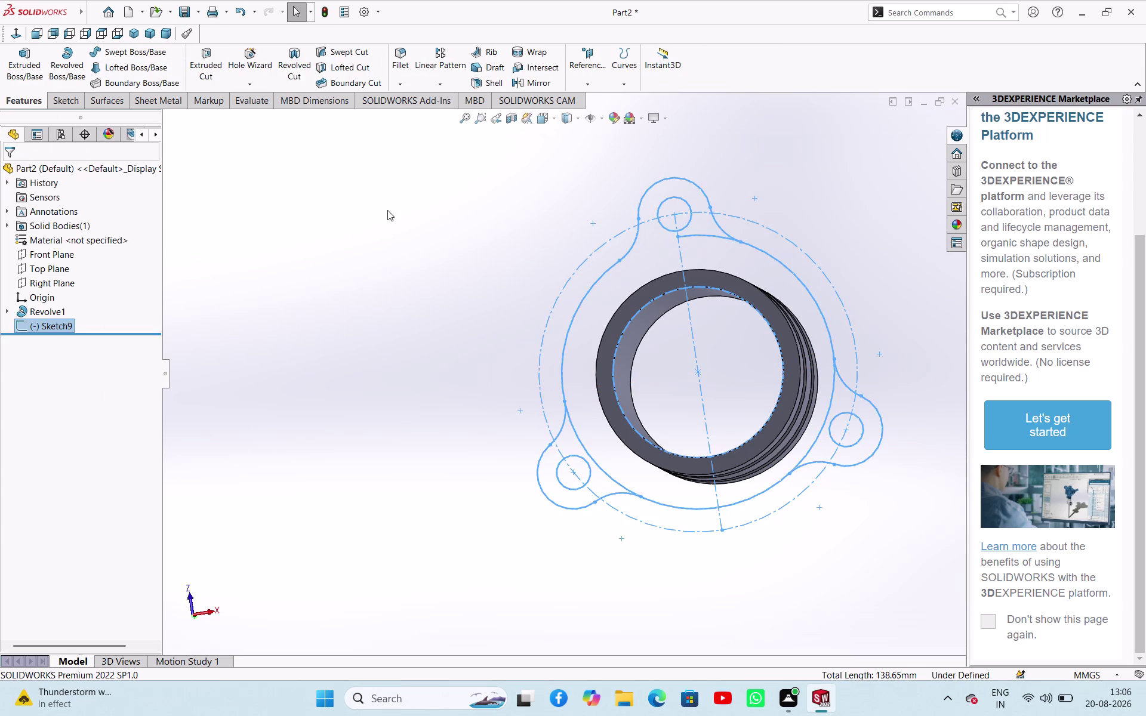
click(314, 260)
click(58, 329)
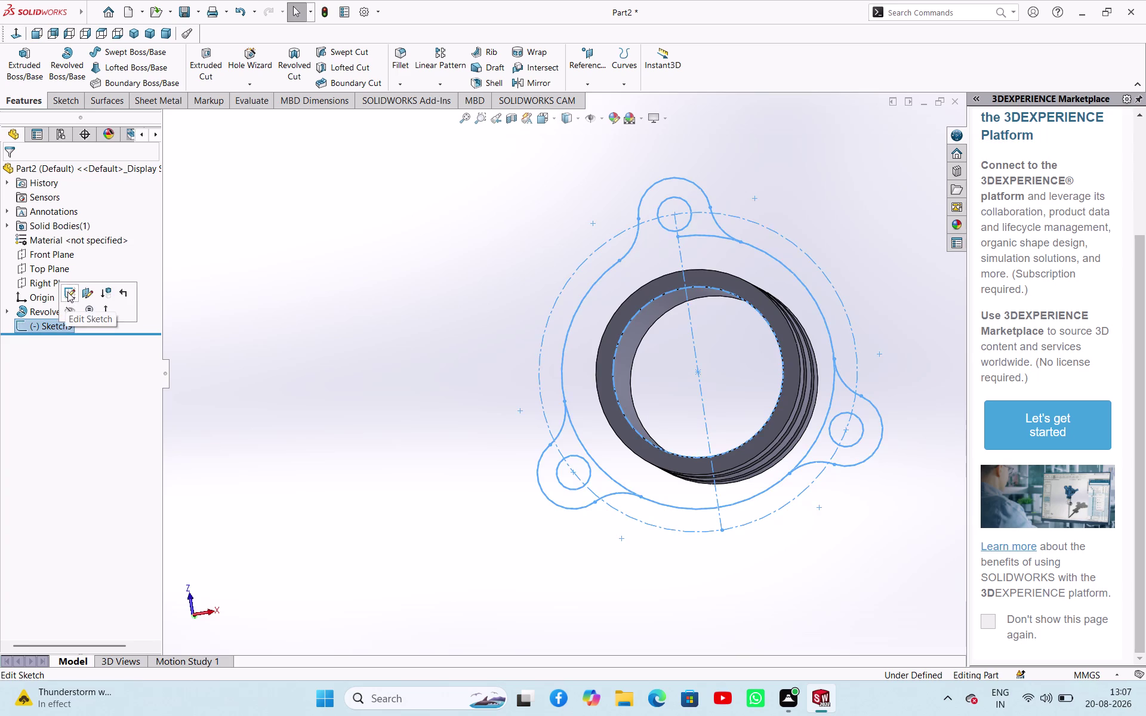
click(67, 292)
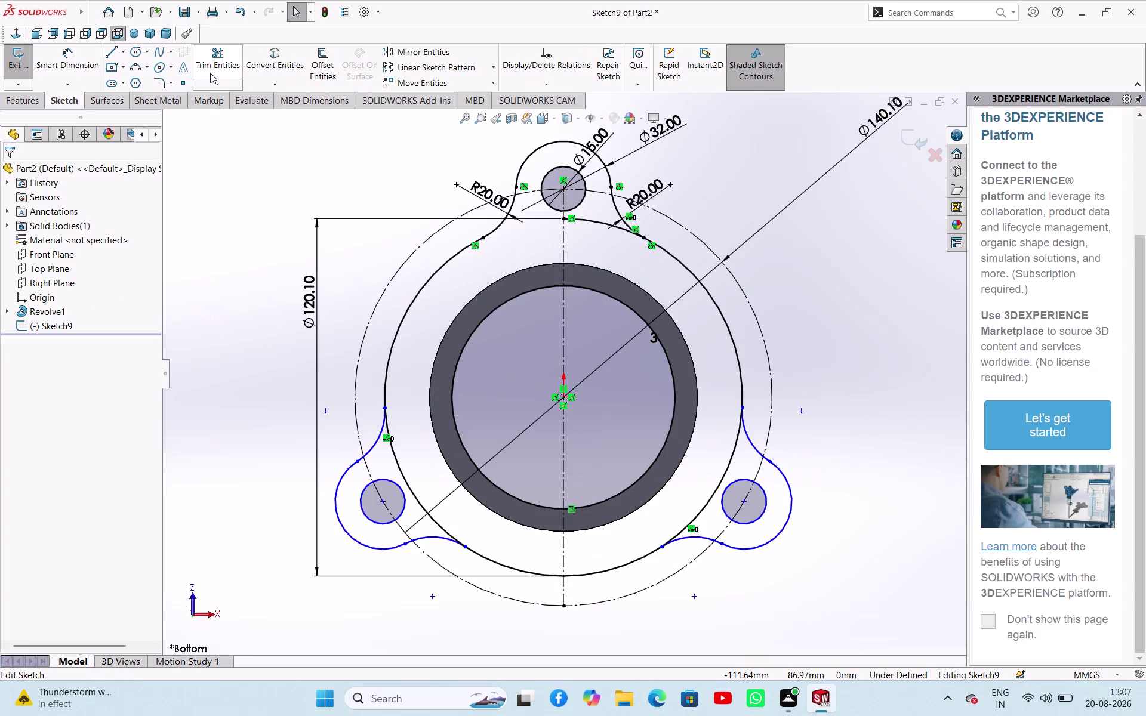
Trim the excess outline segments between the lugs and exit the sketch.
click(210, 73)
drag(383, 459, 397, 458)
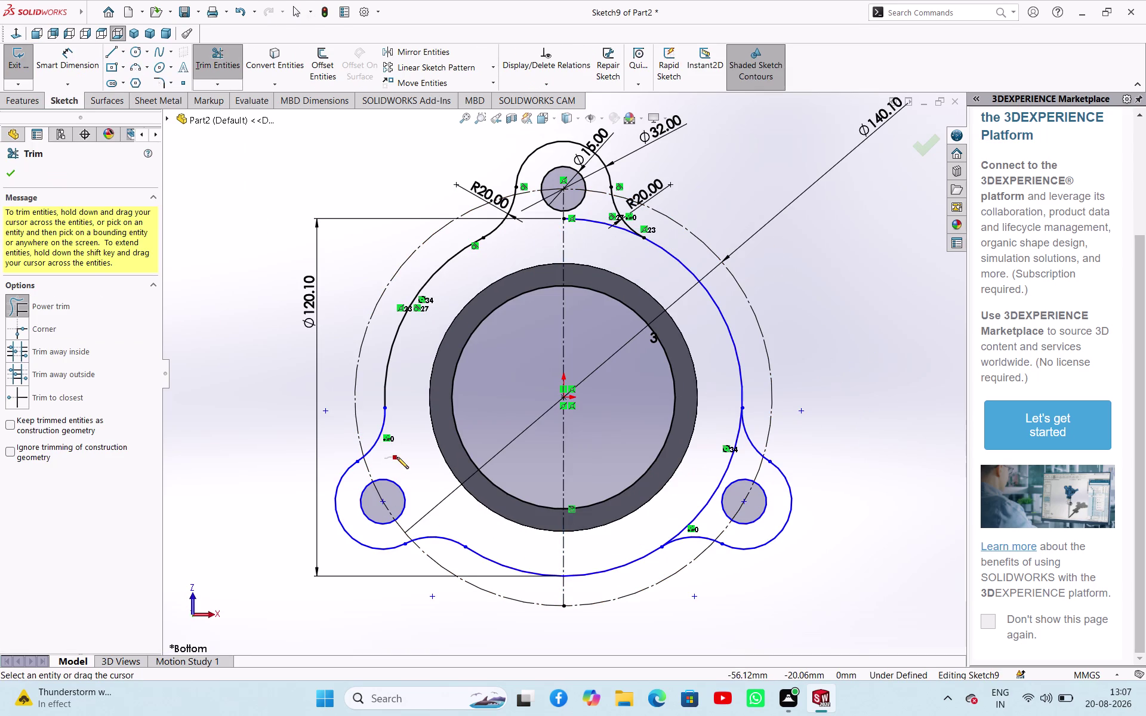
drag(397, 458, 398, 457)
drag(713, 454, 732, 463)
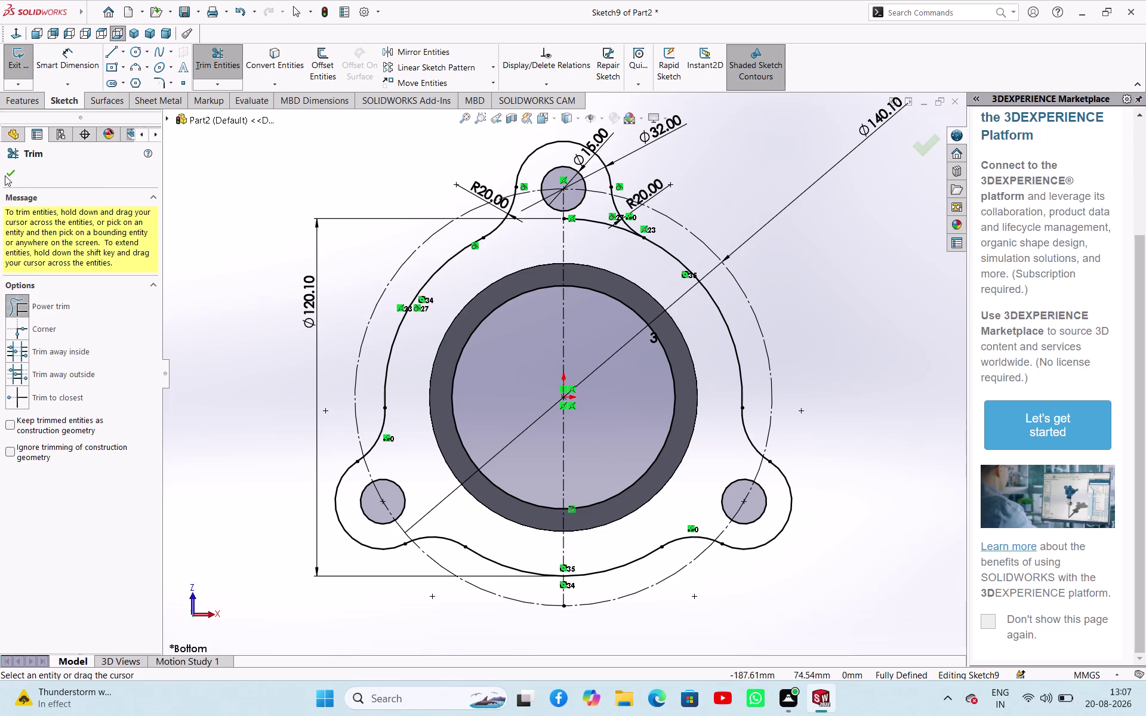
click(5, 176)
click(7, 179)
scroll(up, 3)
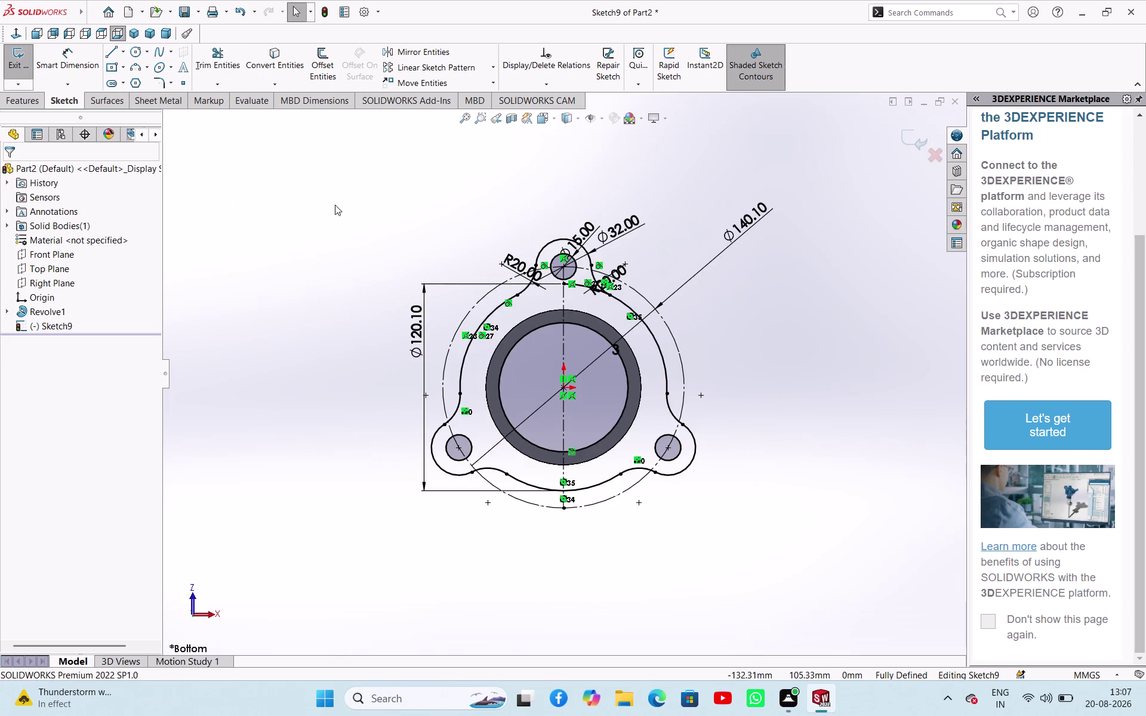
middle_drag(335, 205, 207, 414)
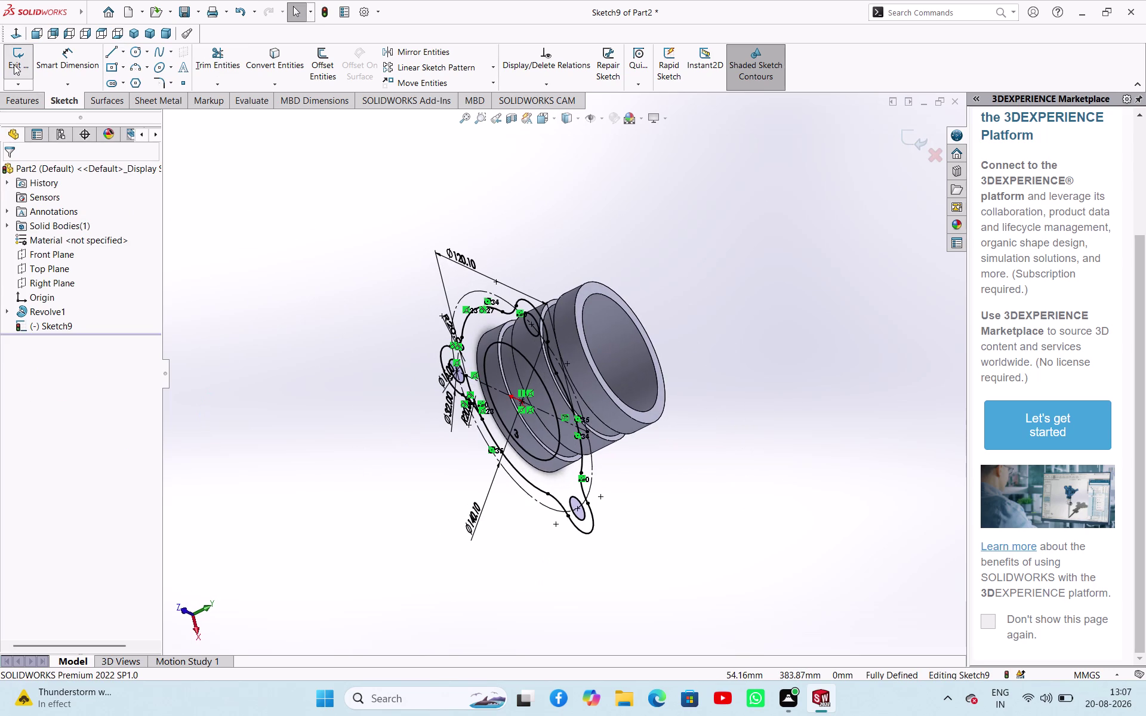
click(14, 64)
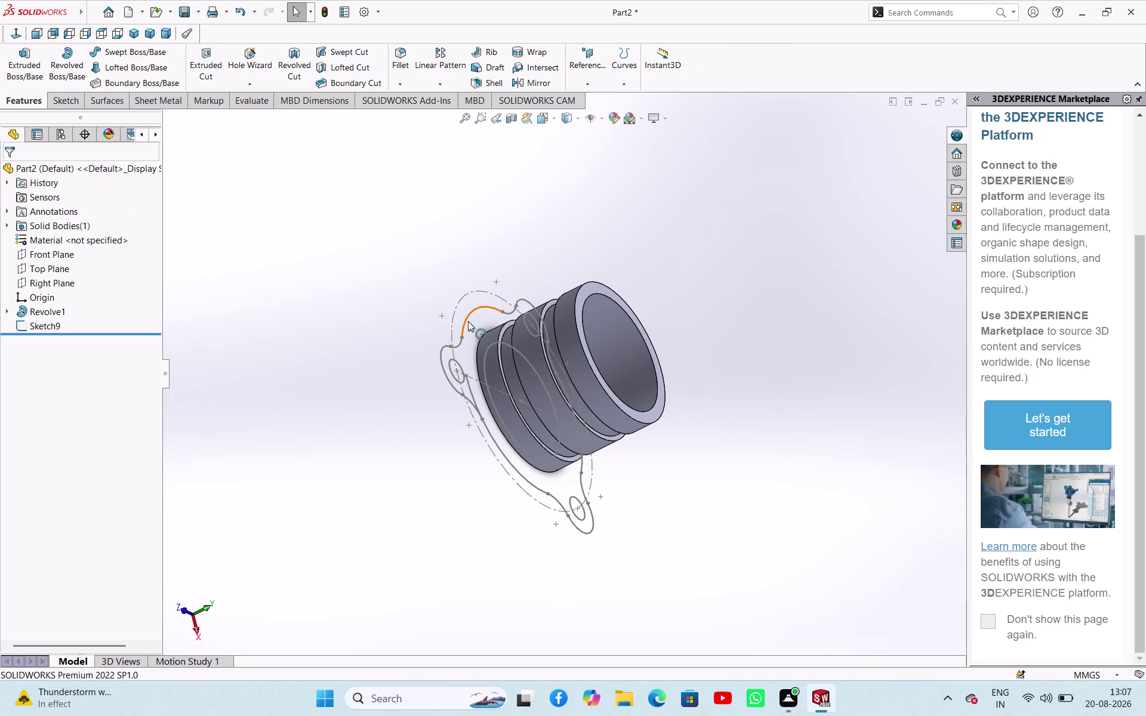
Cancel the started extrusion and reopen Sketch9 for editing.
click(467, 317)
click(282, 297)
click(28, 73)
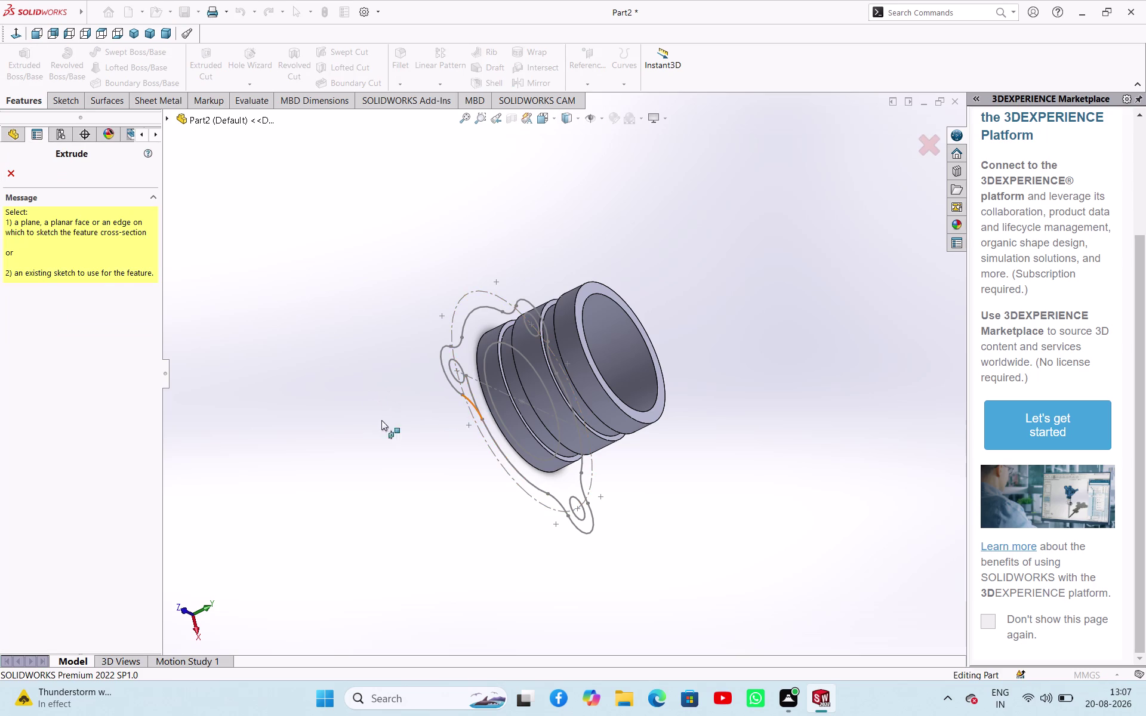
middle_drag(358, 426, 471, 329)
scroll(down, 3)
scroll(up, 3)
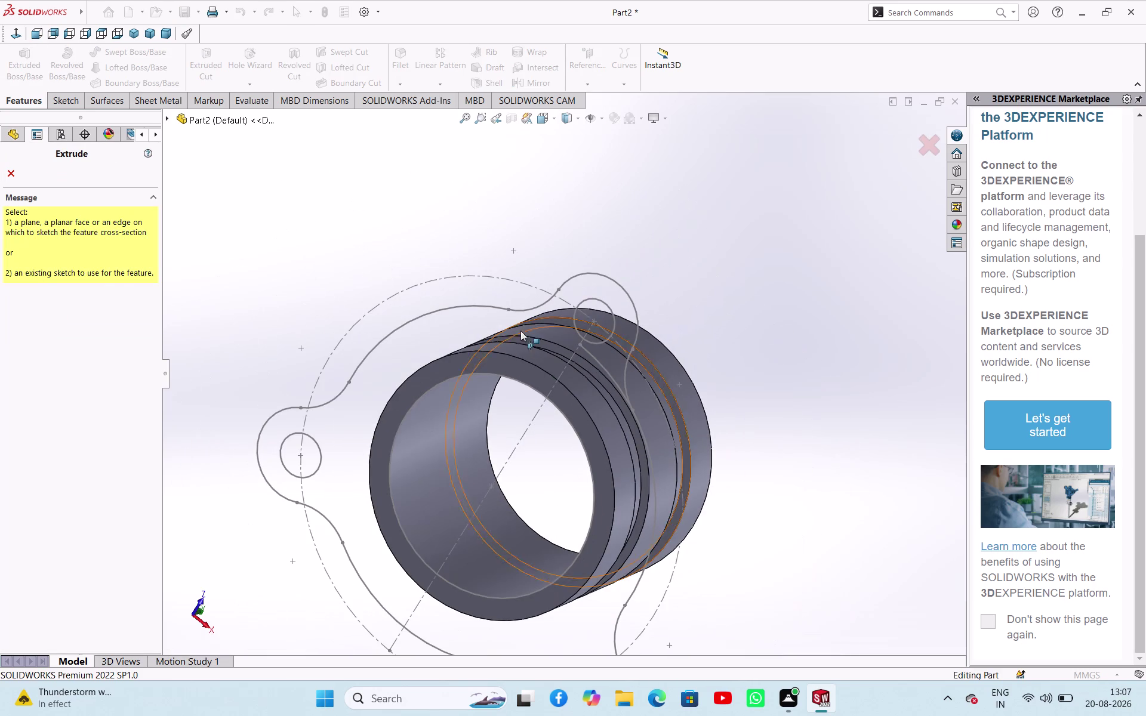
click(8, 170)
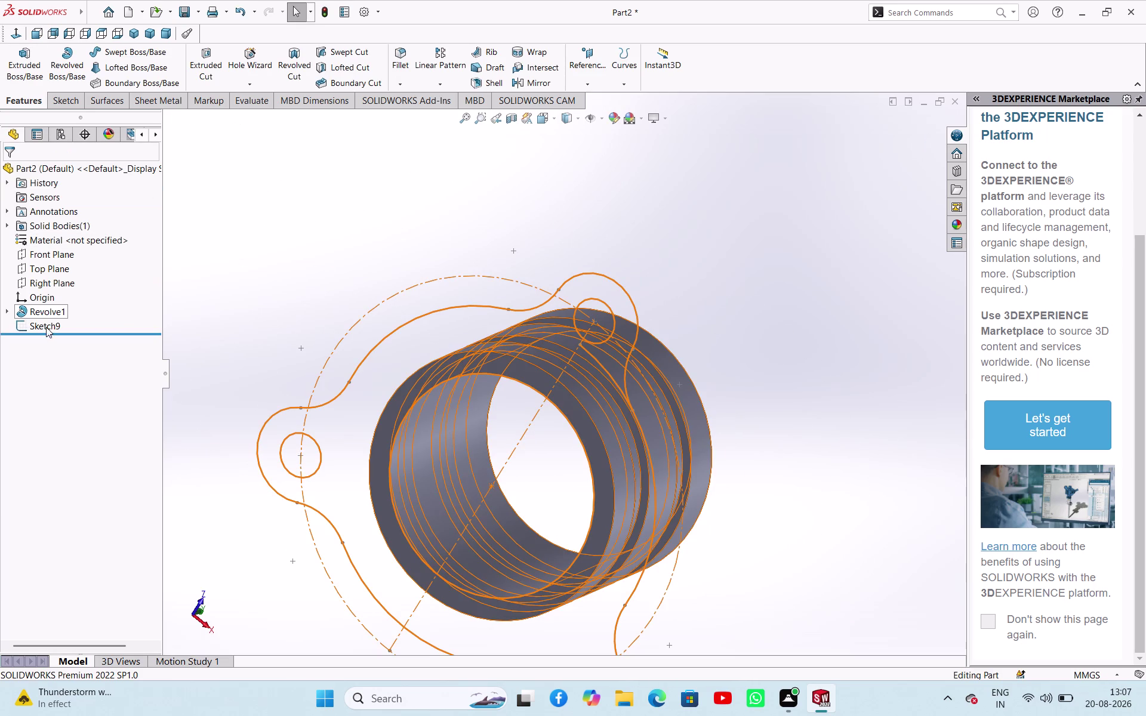
click(45, 326)
click(56, 298)
Trim the leftover flange outline segment and exit the sketch.
scroll(down, 3)
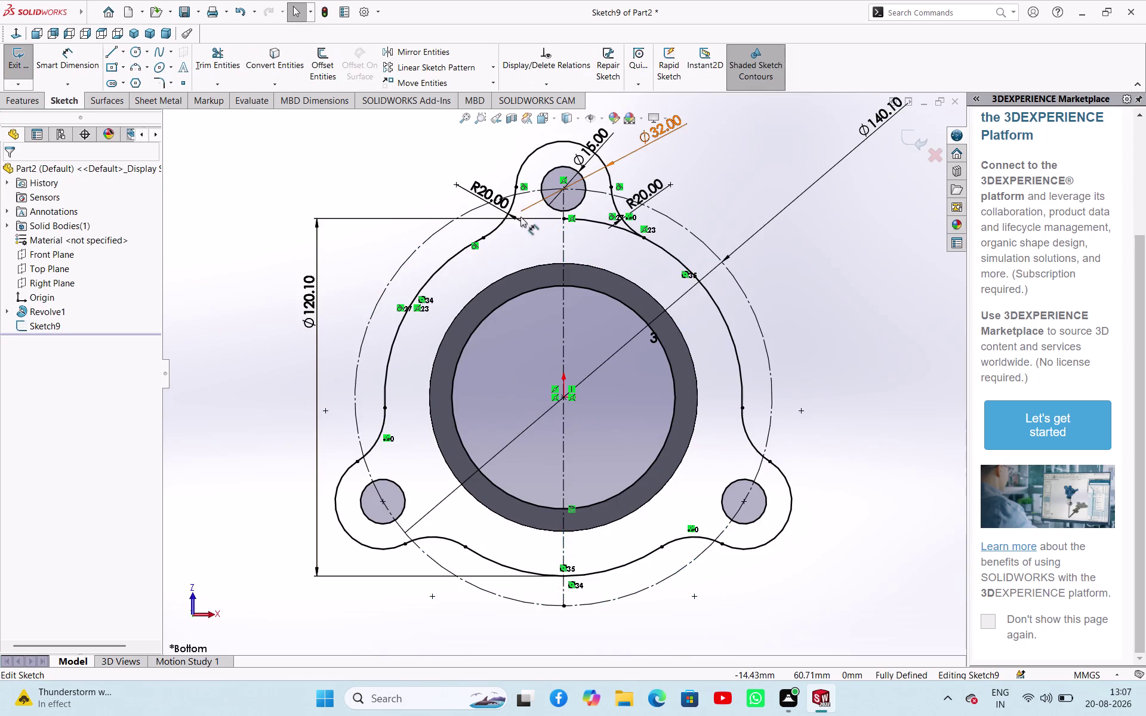
scroll(up, 3)
click(217, 65)
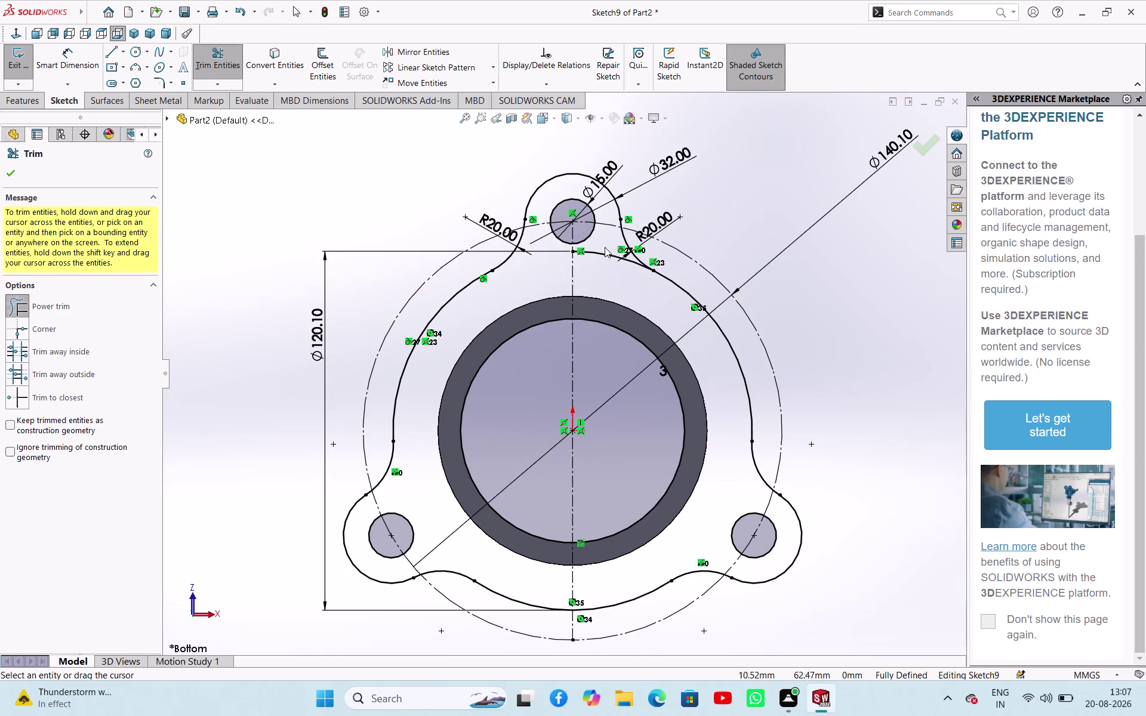
drag(611, 271, 609, 253)
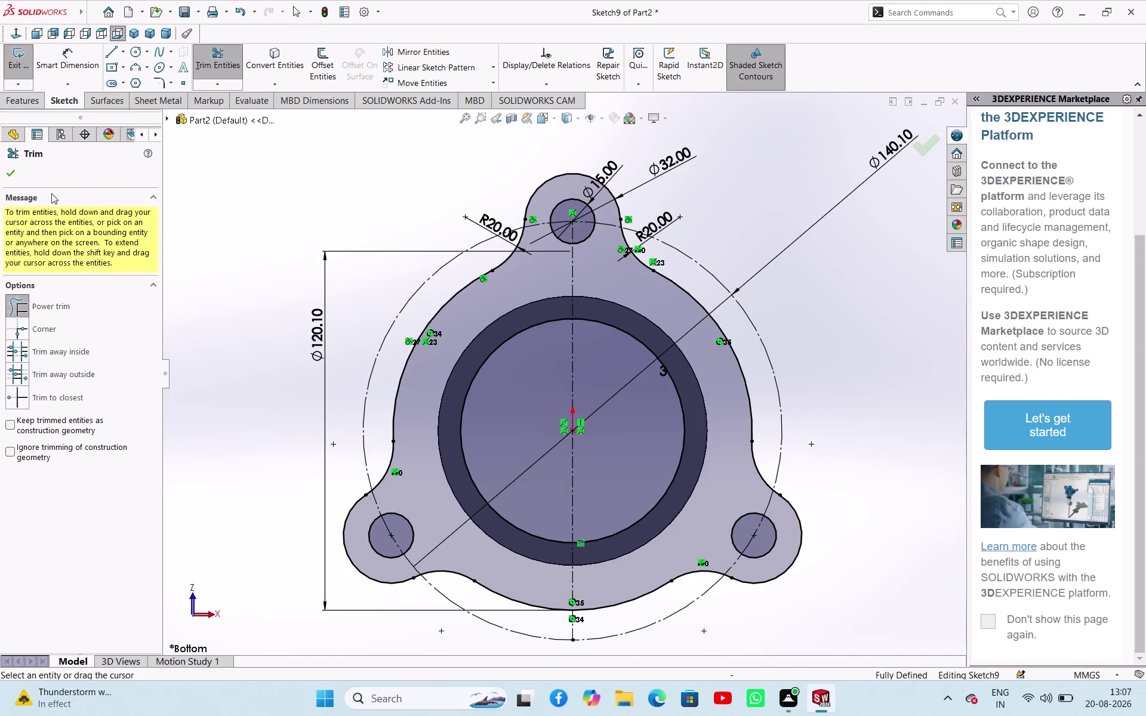
click(12, 171)
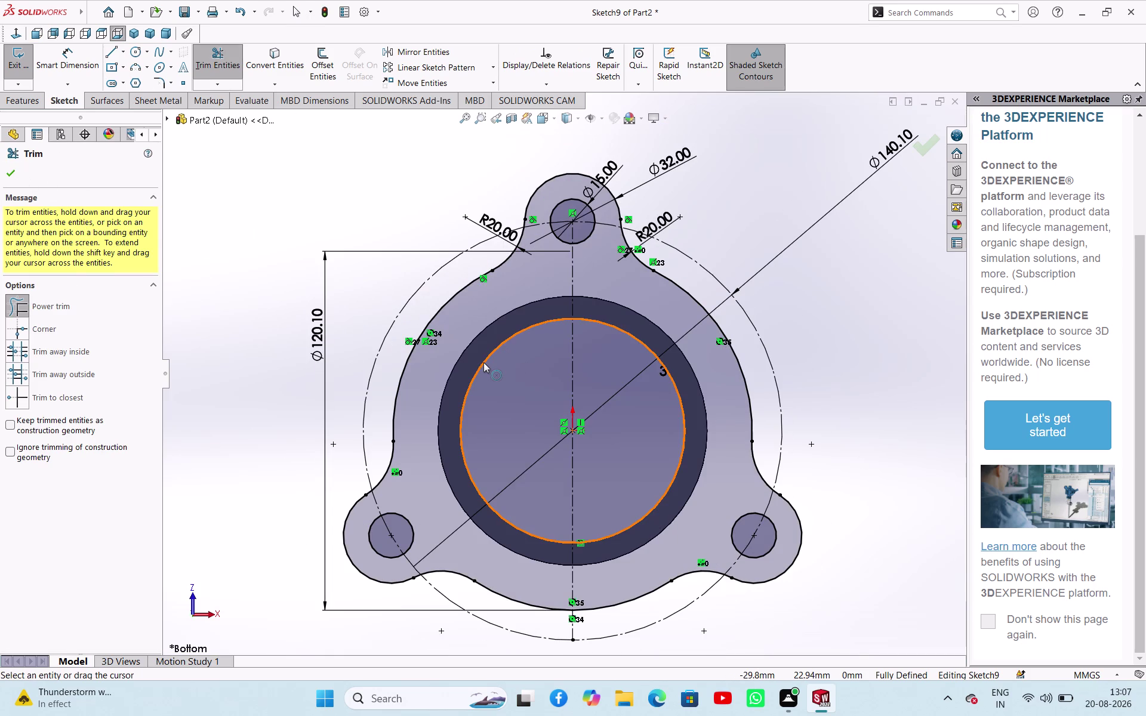
click(12, 172)
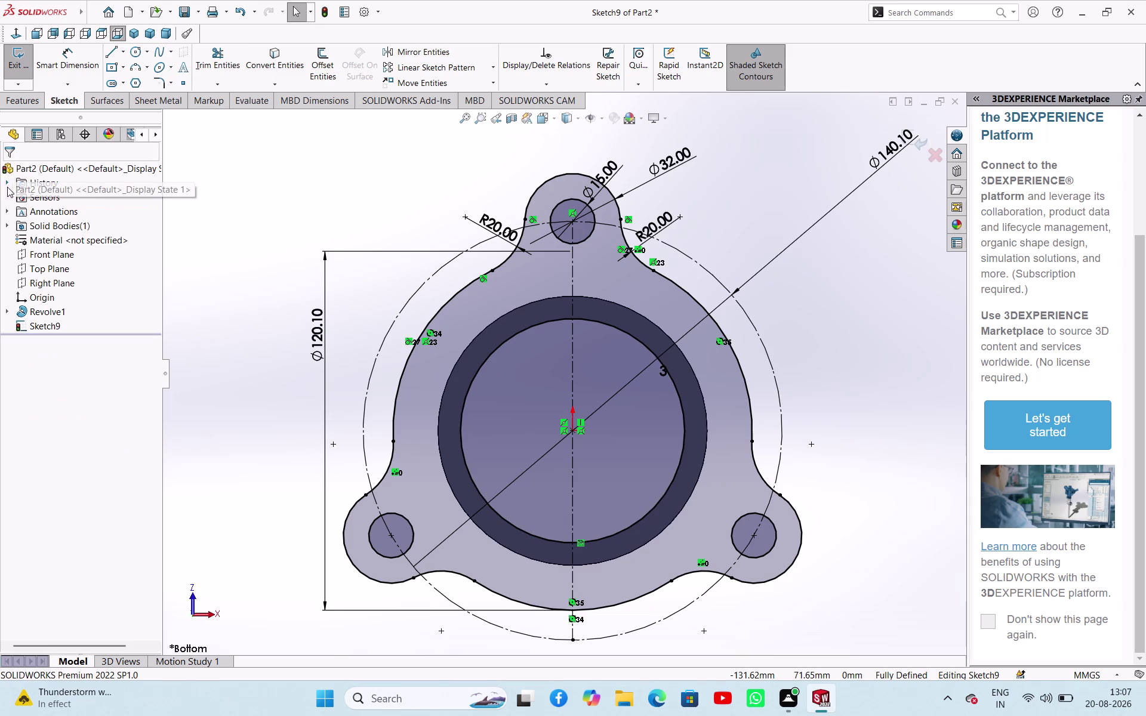
click(28, 64)
middle_drag(430, 210, 337, 302)
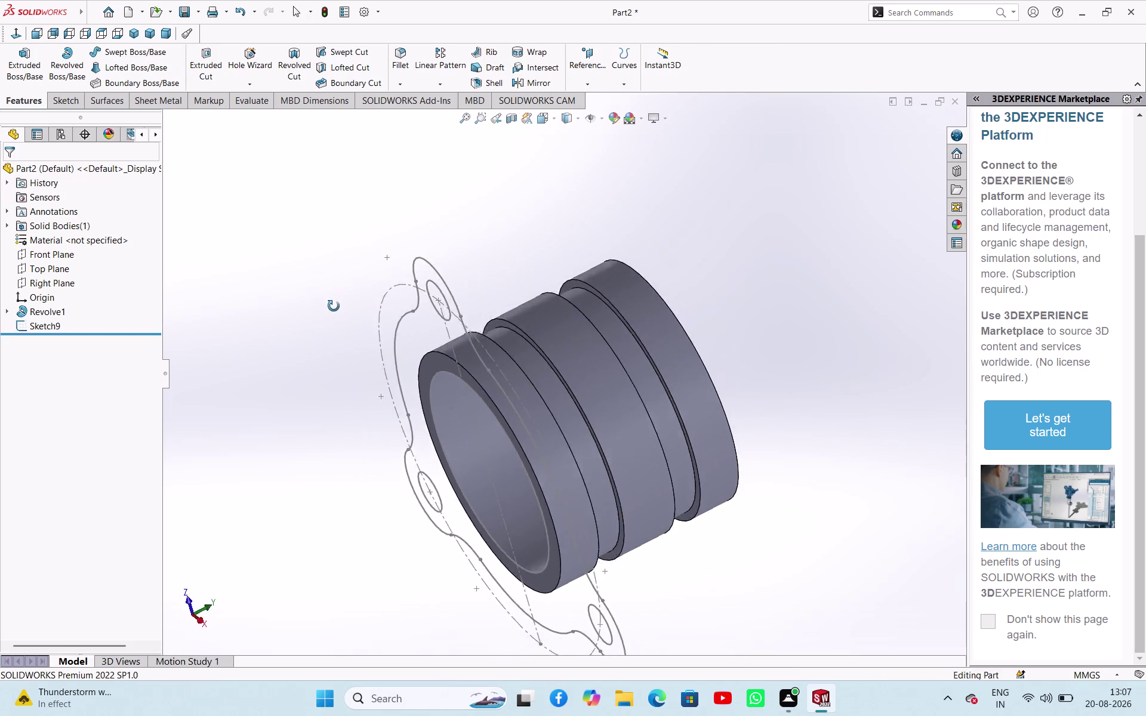
Extrude Sketch9 as a 7.5 mm blind boss in the reversed direction.
middle_drag(337, 302, 264, 313)
click(26, 51)
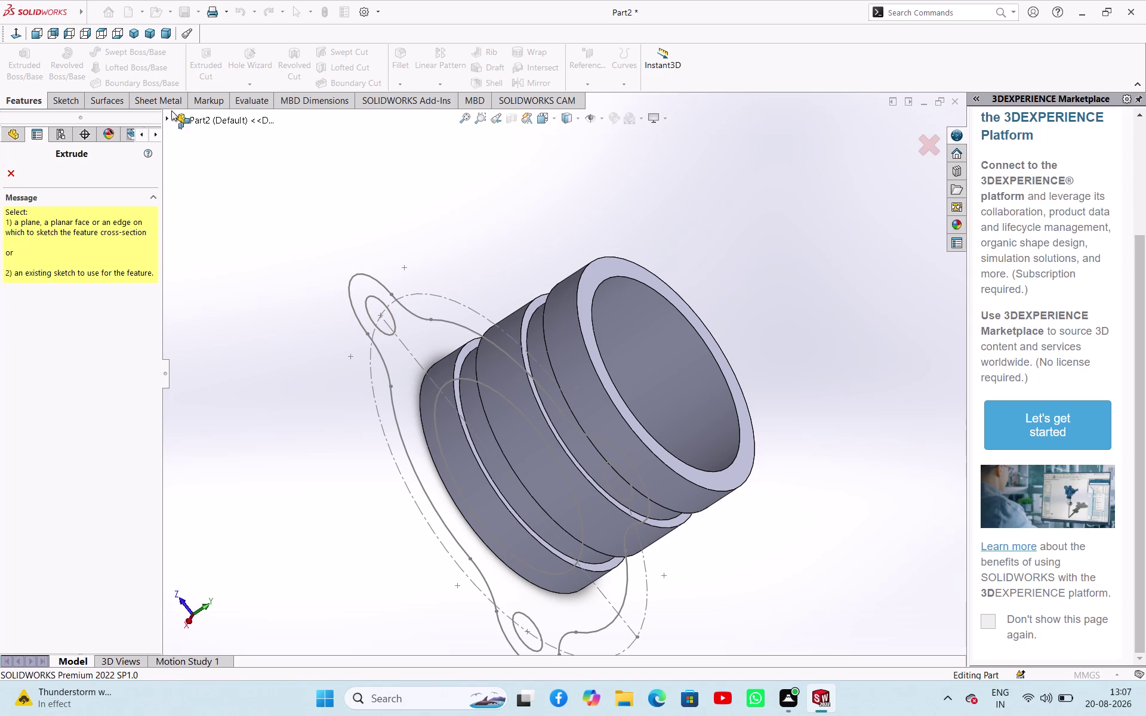
click(168, 117)
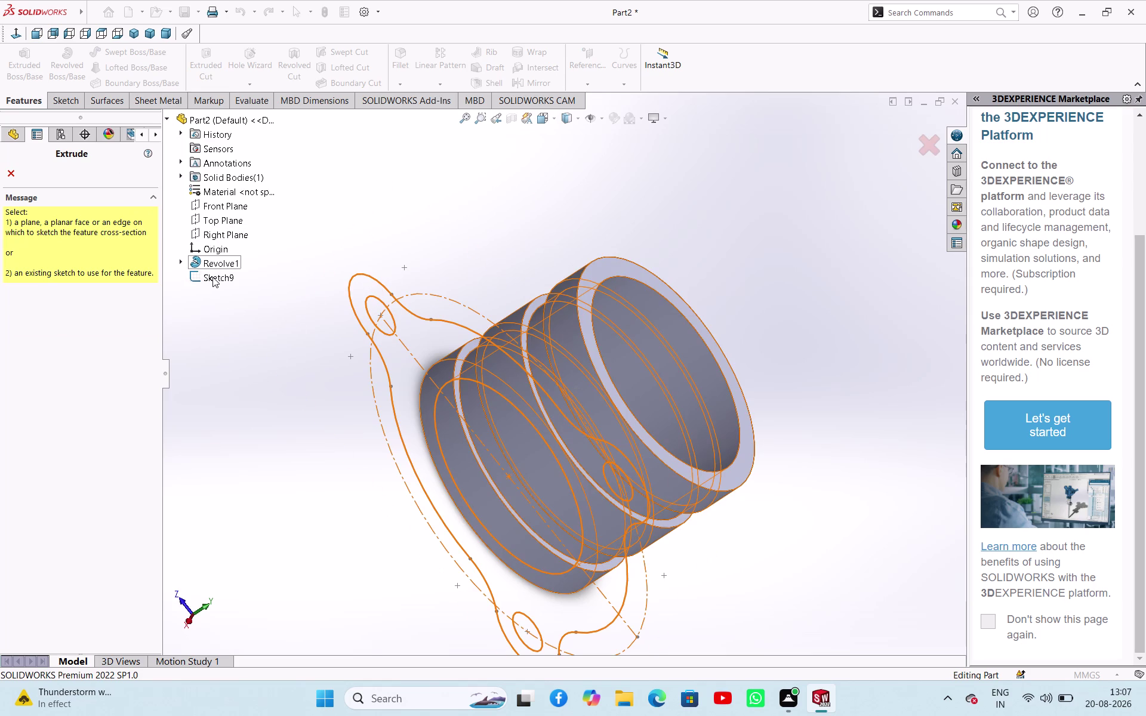
click(213, 277)
middle_drag(266, 317, 274, 315)
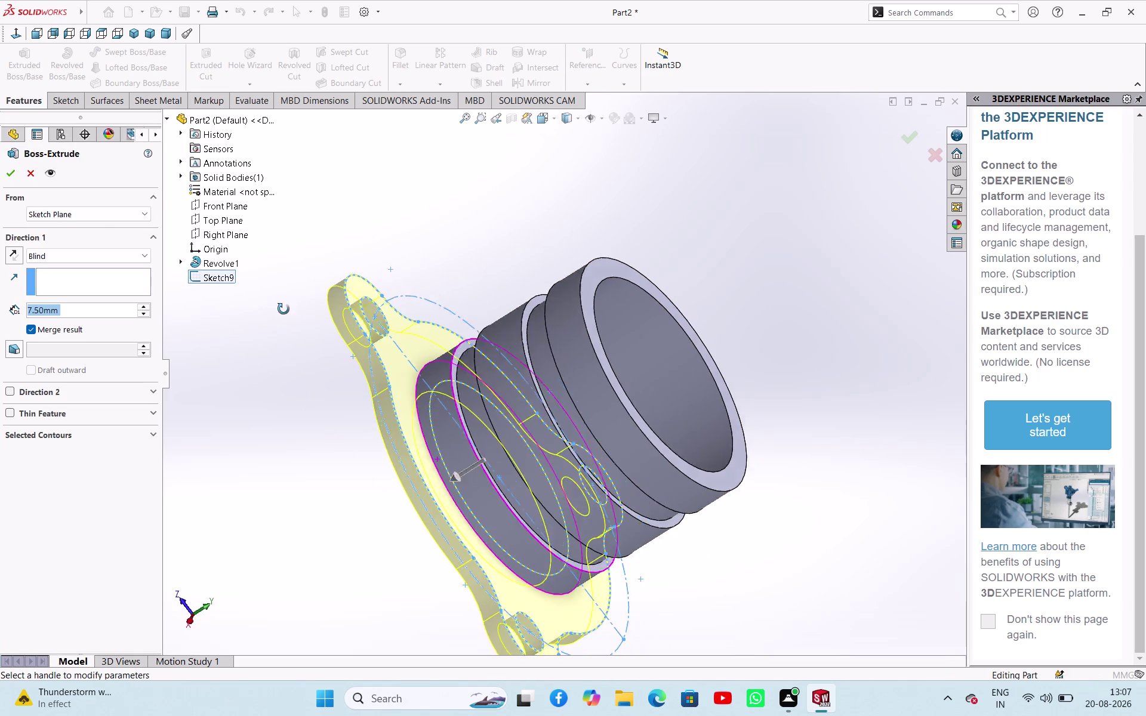
middle_drag(273, 315, 265, 259)
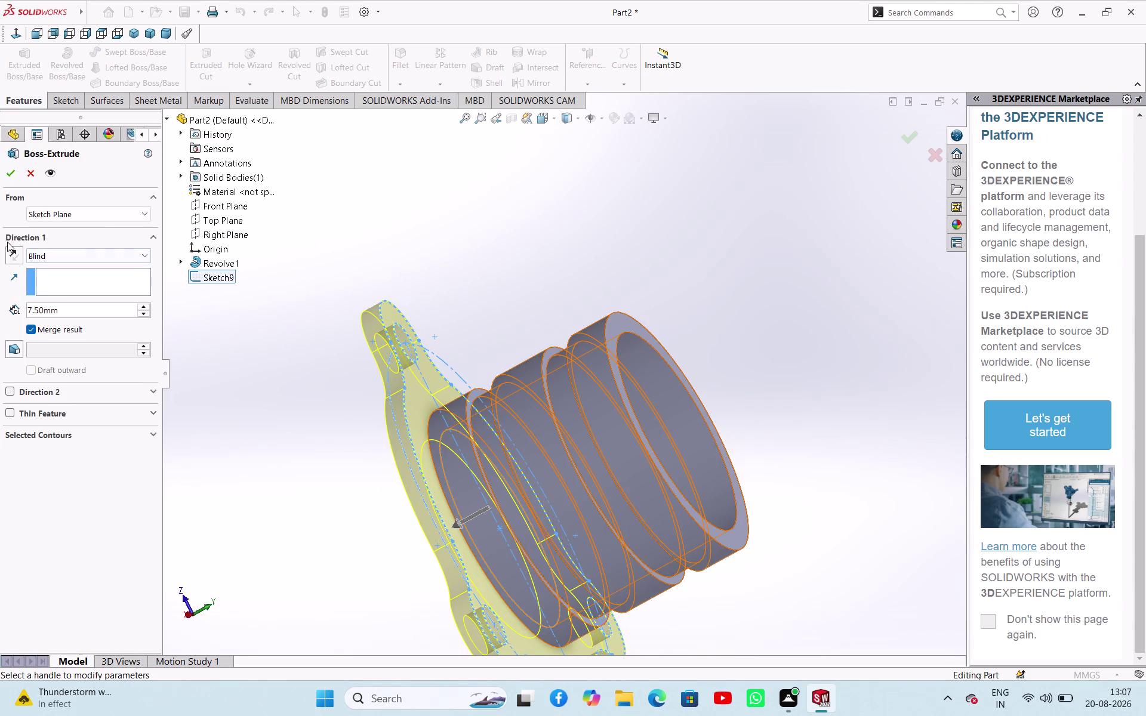
click(17, 255)
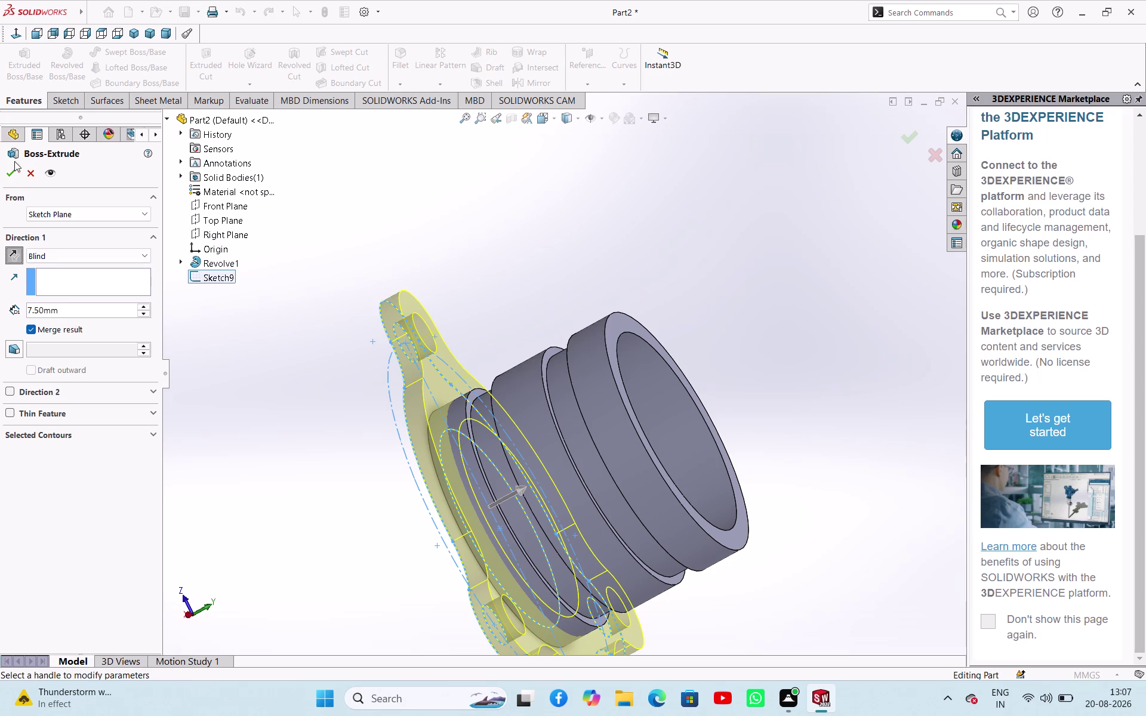
drag(9, 168, 25, 170)
middle_drag(447, 209, 468, 155)
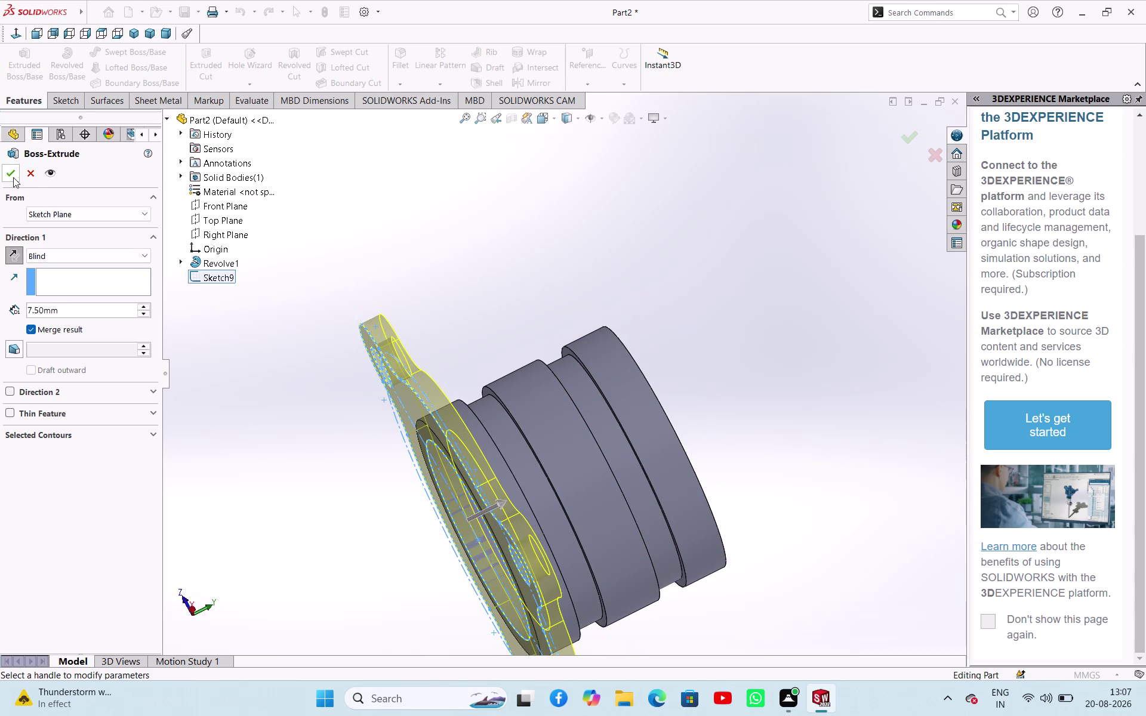
click(13, 178)
Orbit the model to inspect the new flange on the hub.
click(407, 250)
middle_drag(415, 244, 475, 196)
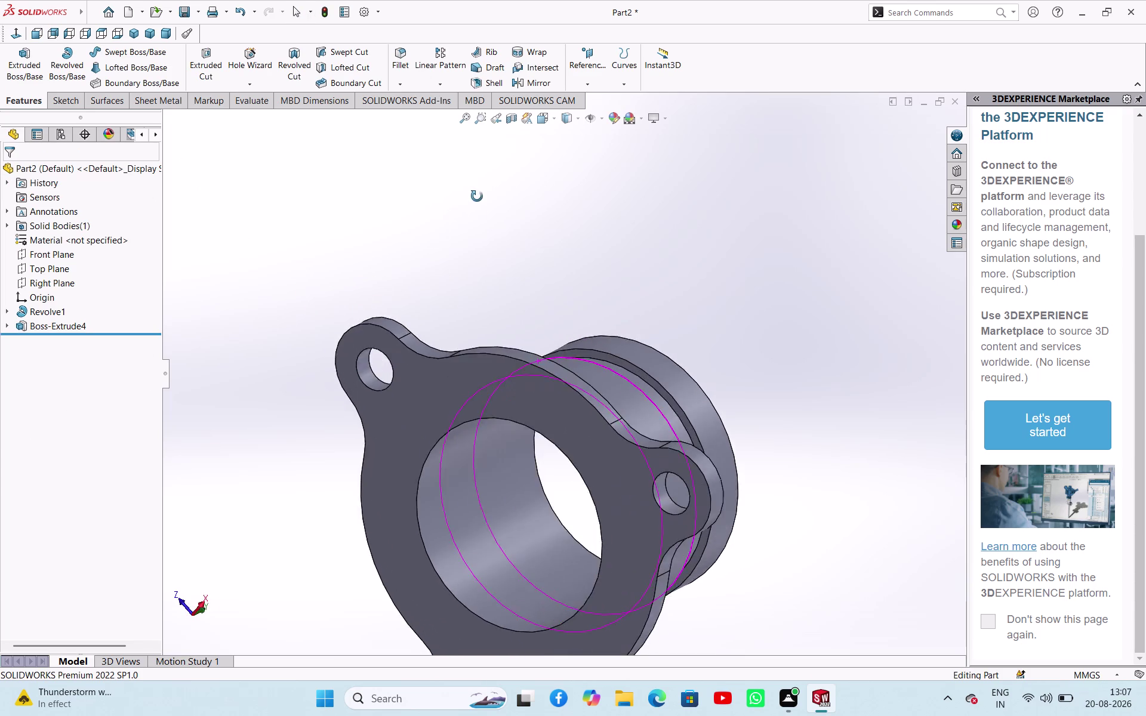
middle_drag(476, 197, 332, 254)
scroll(up, 3)
middle_drag(532, 248, 366, 371)
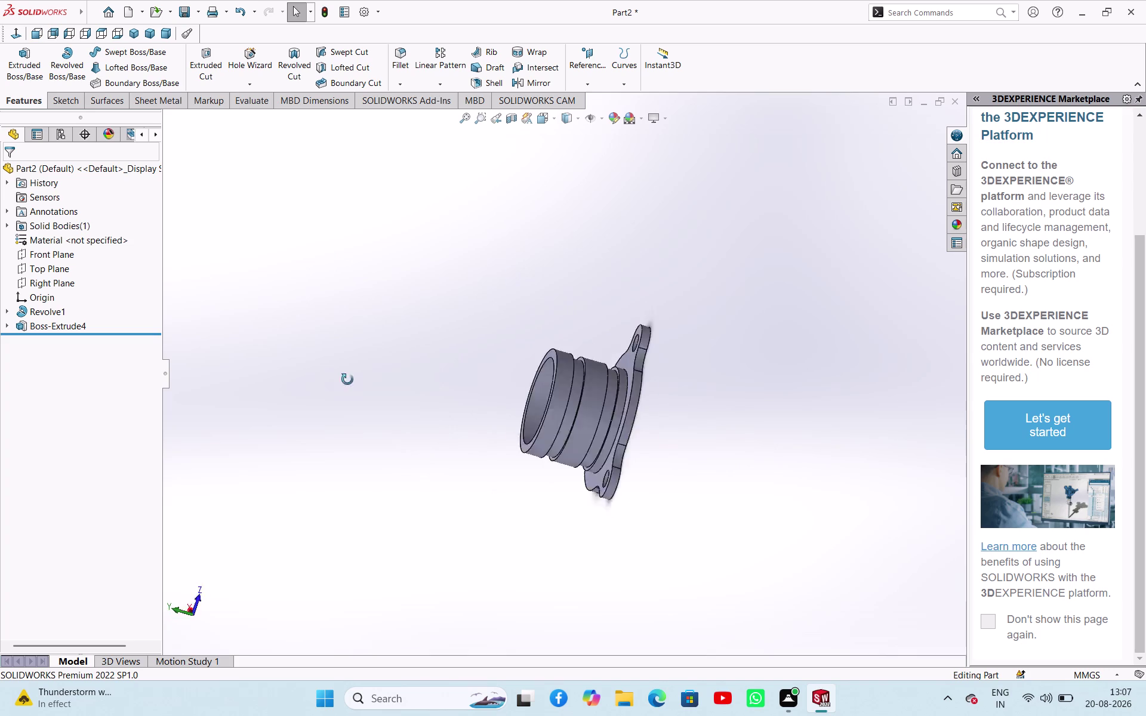
middle_drag(366, 371, 532, 291)
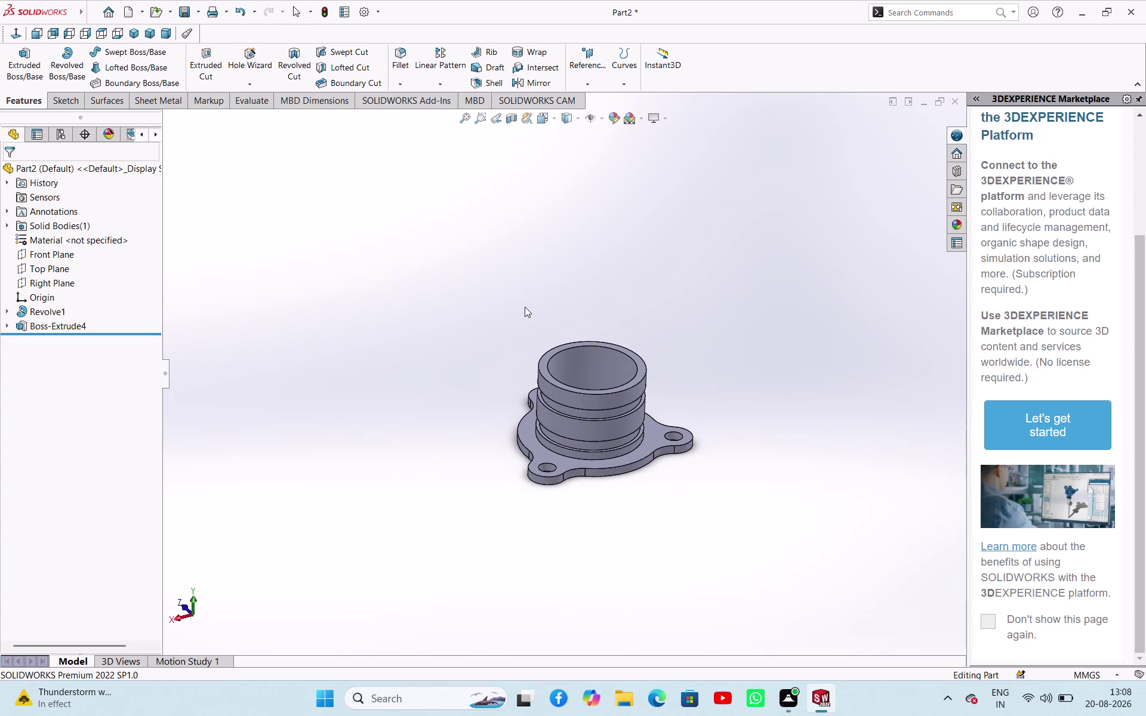